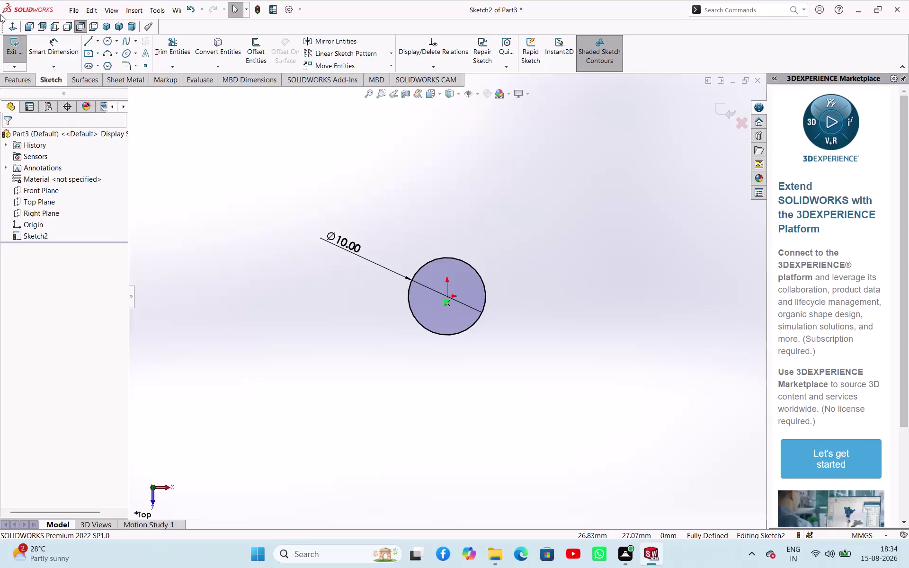
Extrude the 10 mm circle sketch Blind, reversed, 13 mm deep as Boss-Extrude1.
click(21, 54)
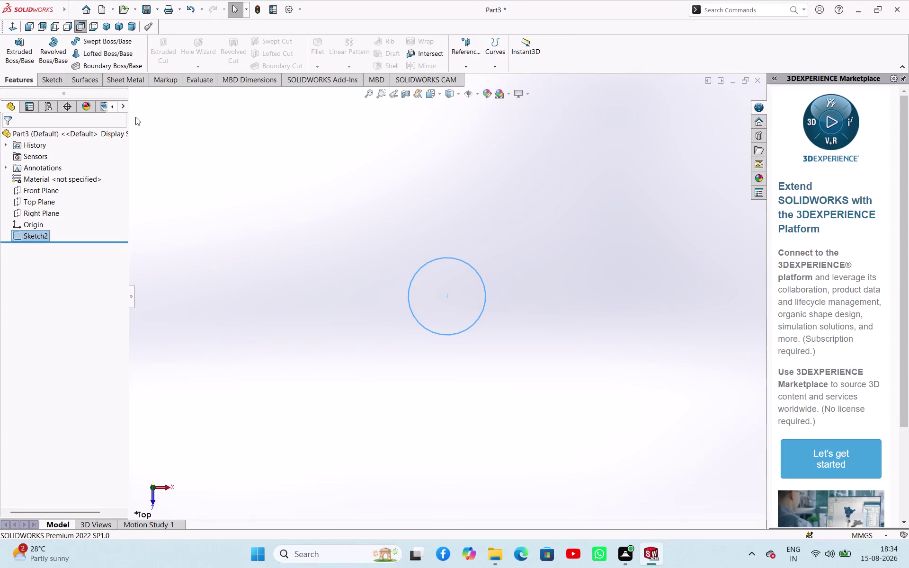
click(7, 53)
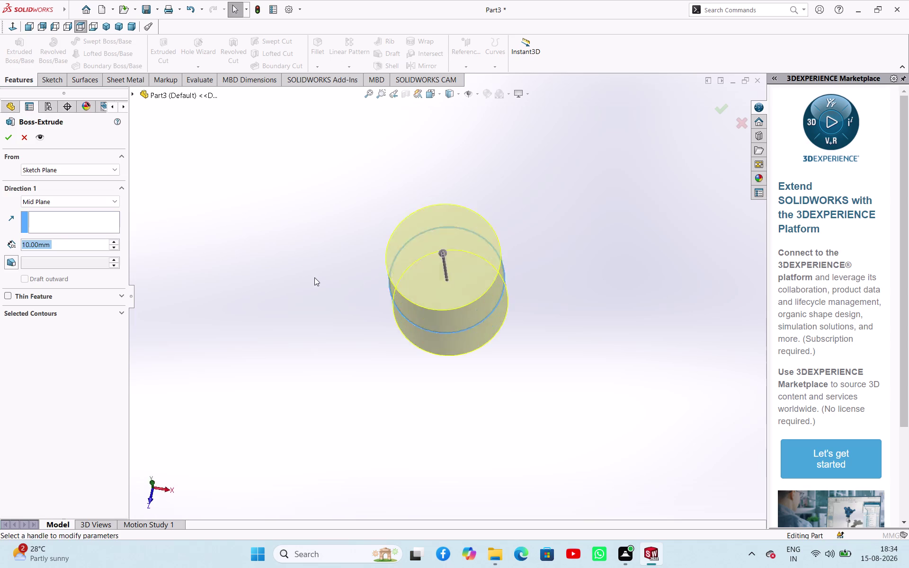
click(78, 200)
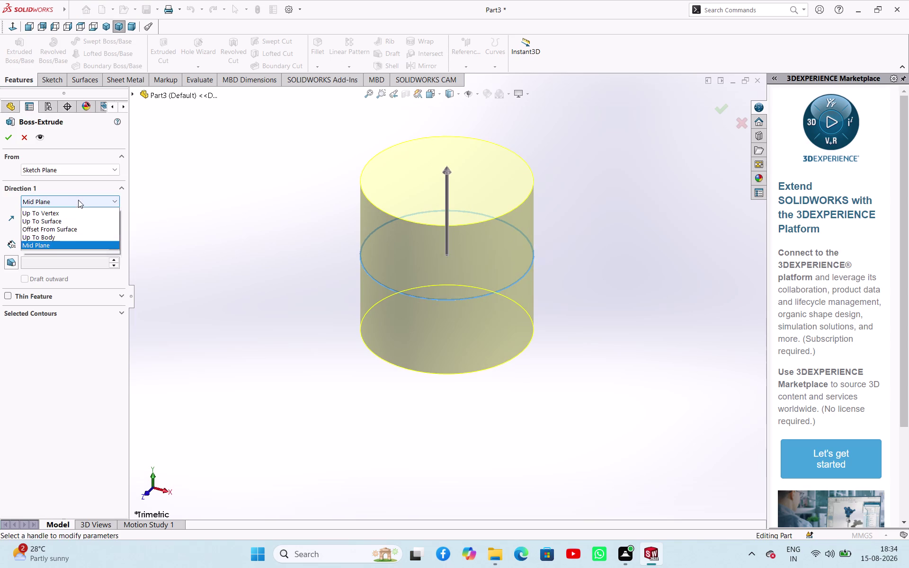
click(61, 214)
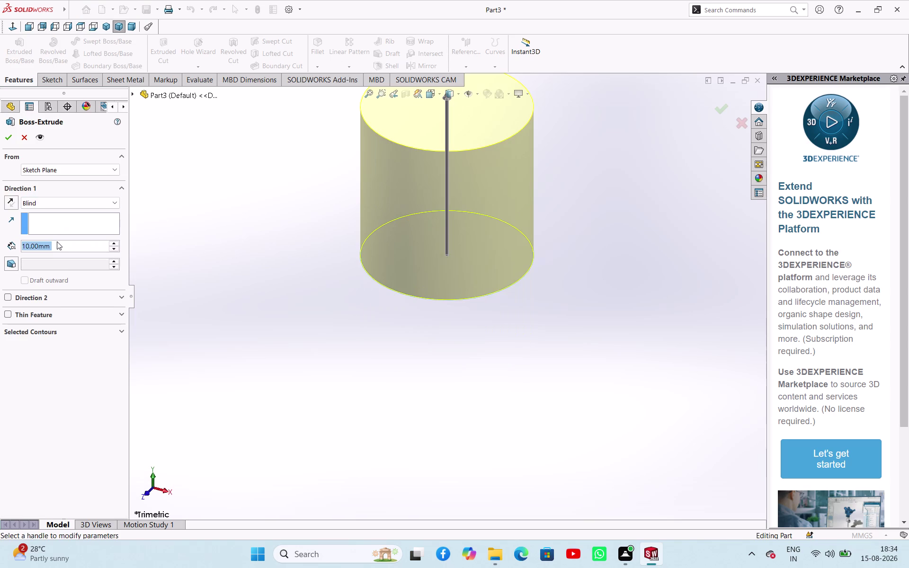
click(14, 202)
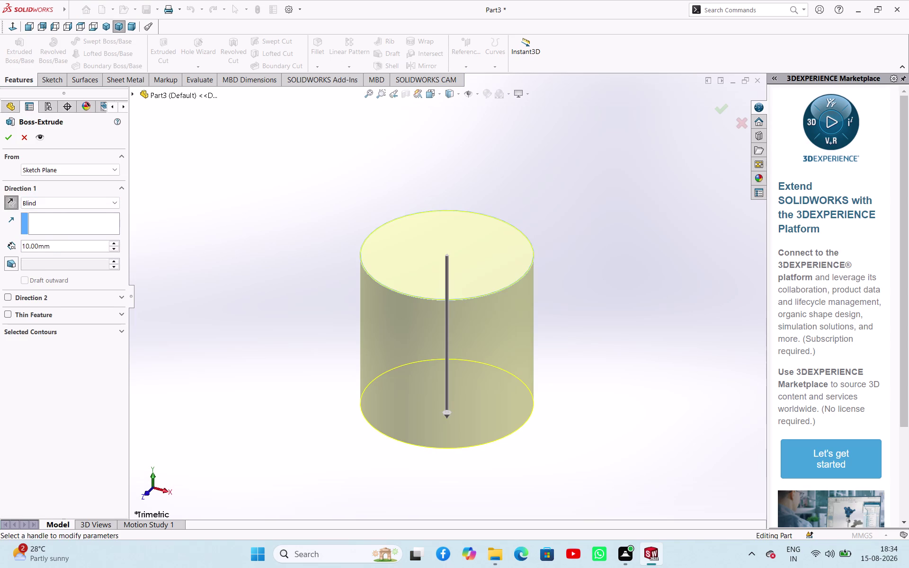
double_click(54, 247)
key(1)
key(3)
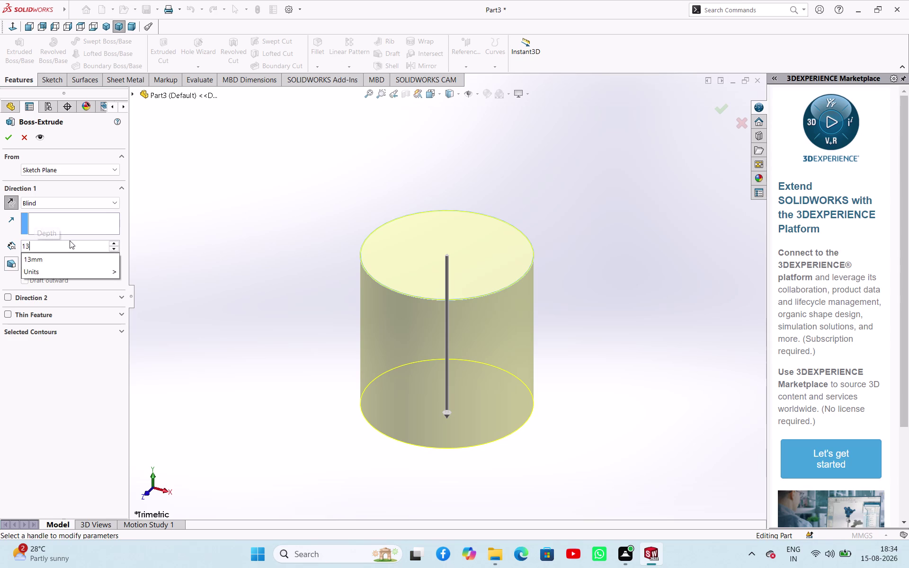
key(Return)
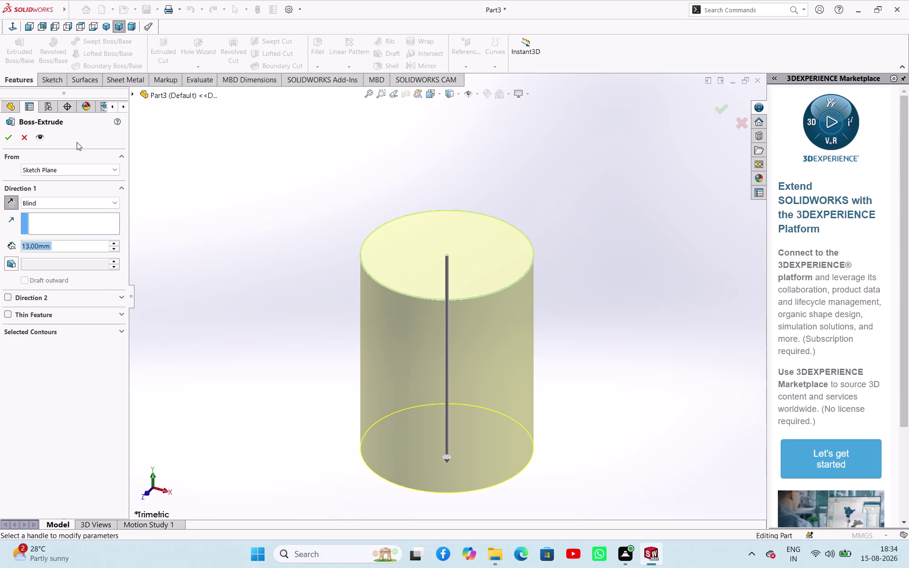
click(11, 136)
click(248, 228)
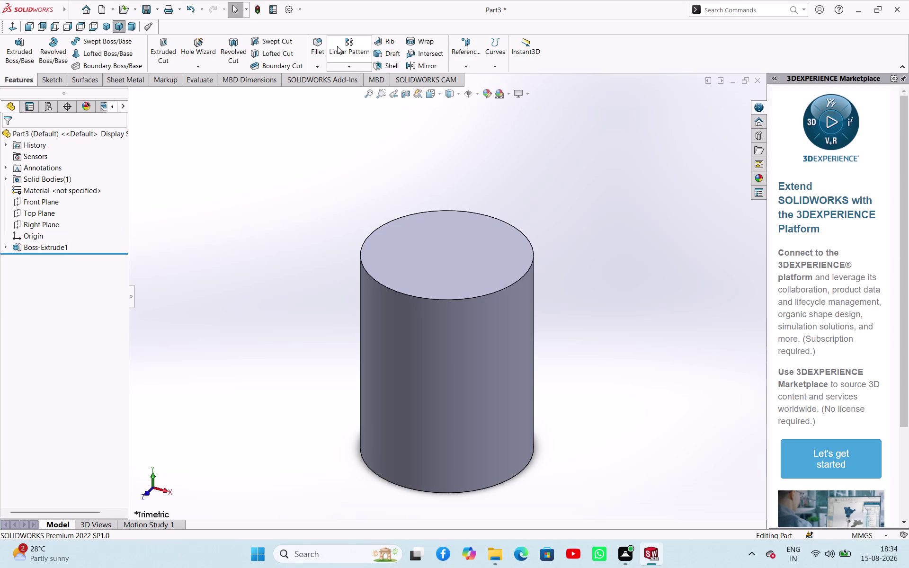
Start a chamfer on the cylinder's top circular edge with a 2 mm distance.
click(321, 65)
click(328, 90)
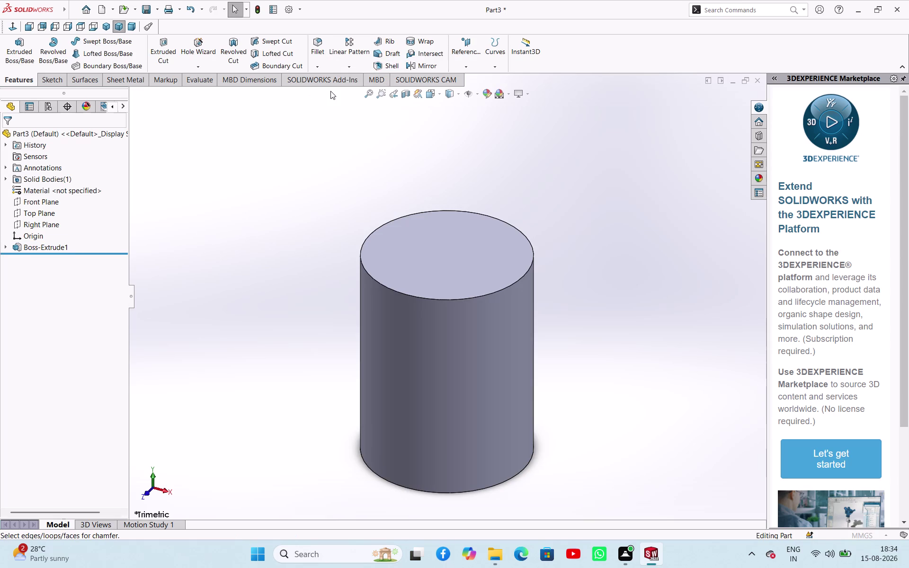
click(454, 299)
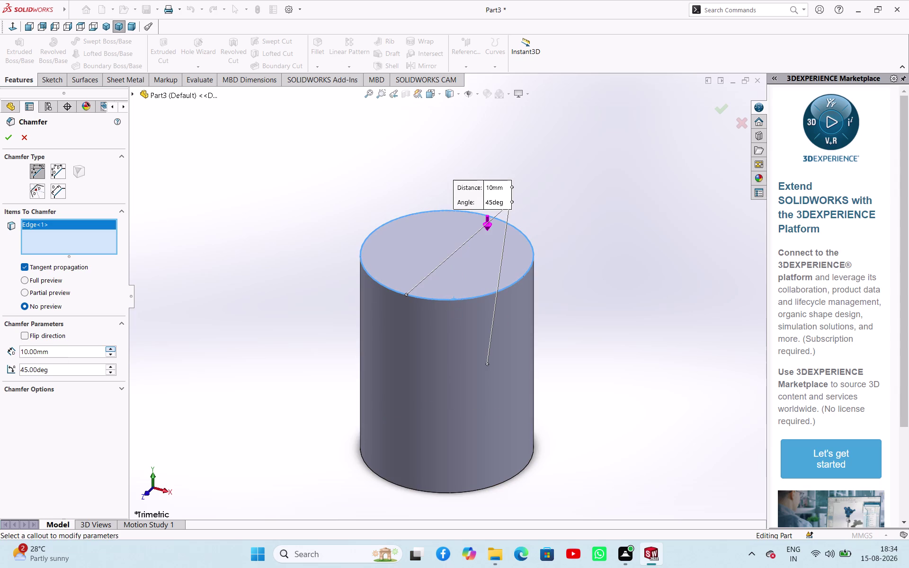
double_click(63, 349)
key(2)
key(Return)
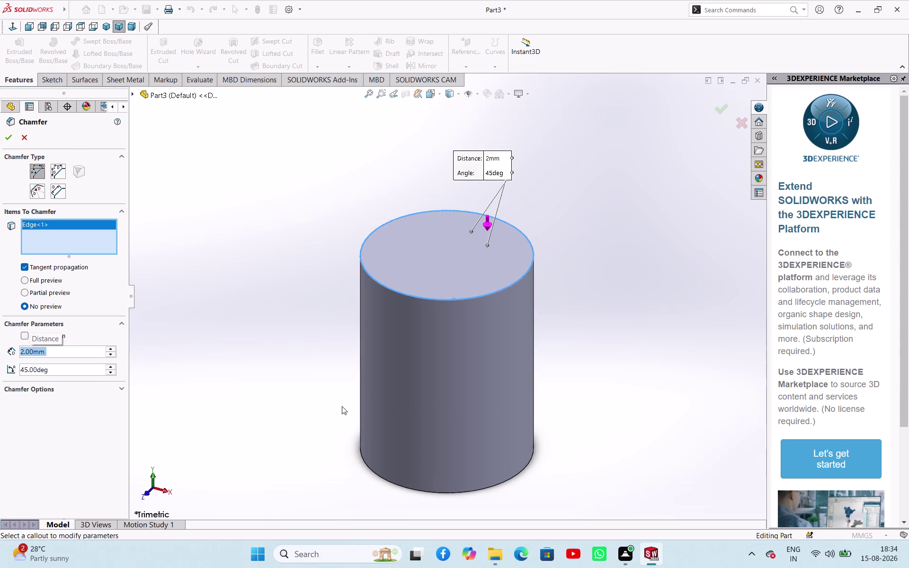
Add the bottom circular edge, accept Chamfer1, and view the cylinder's underside.
middle_drag(341, 406, 377, 324)
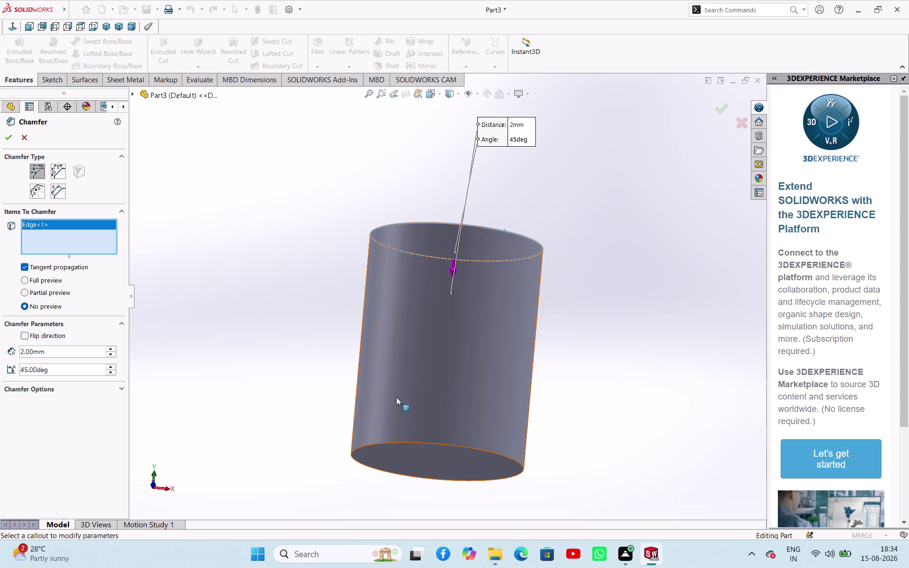
click(403, 442)
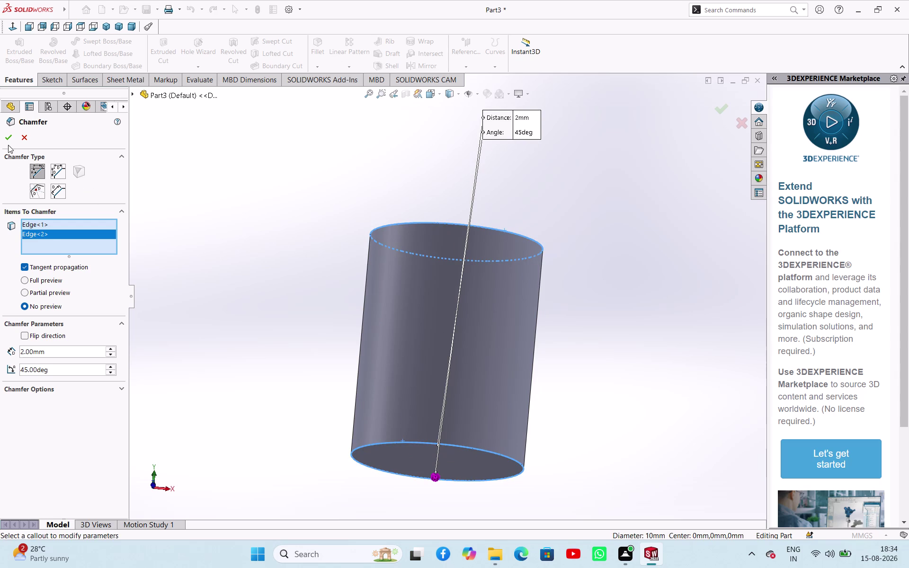
click(7, 139)
click(210, 258)
middle_drag(299, 220, 324, 252)
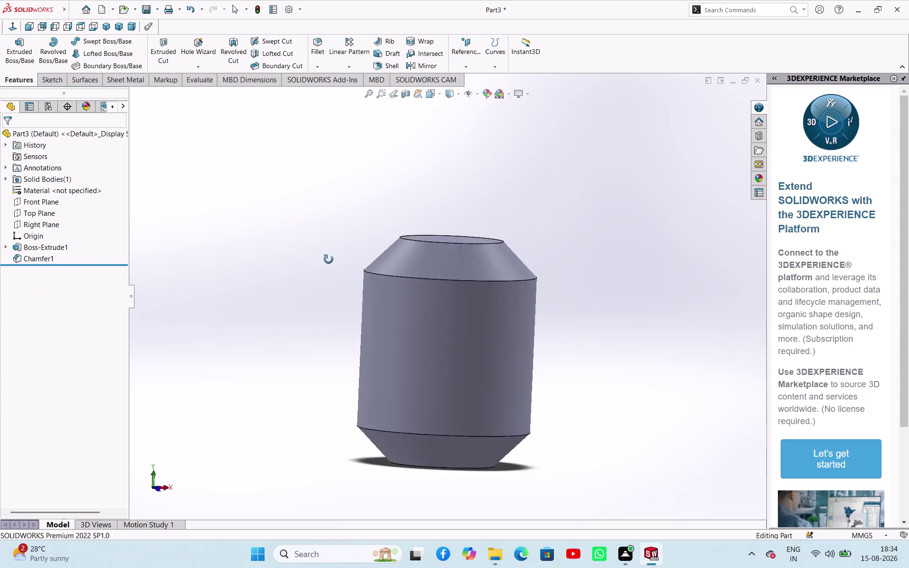
middle_drag(323, 252, 412, 201)
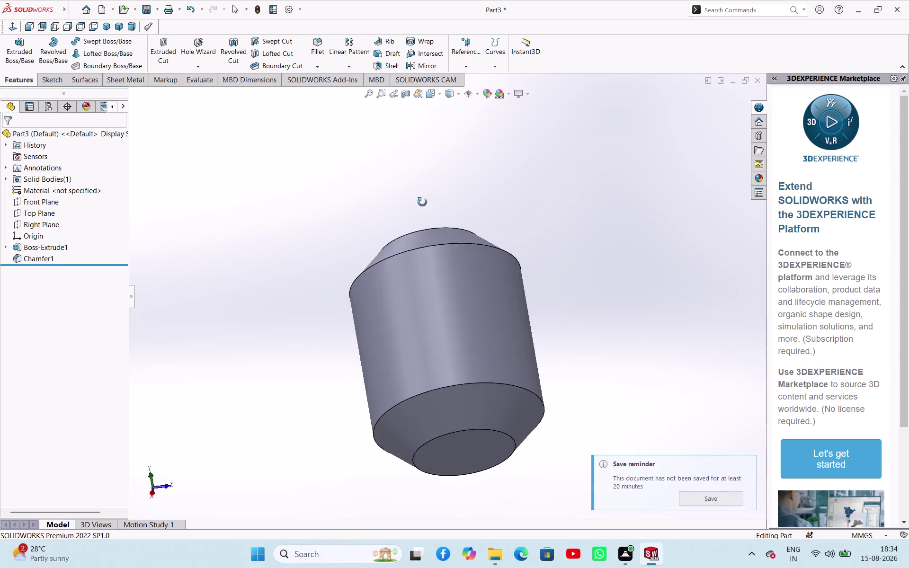
middle_drag(412, 202, 406, 167)
Start a sketch on the chamfered end face and draw a circle at the origin.
click(458, 443)
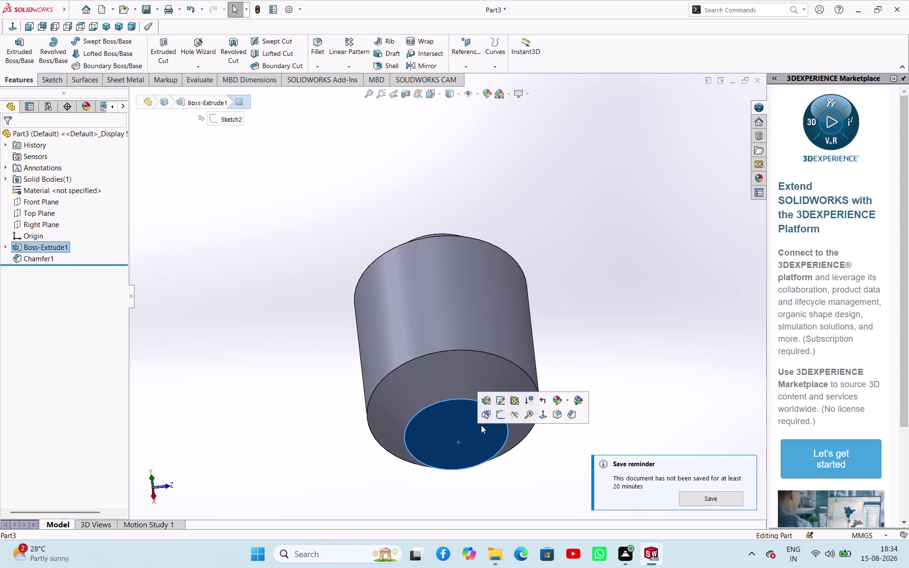
click(496, 416)
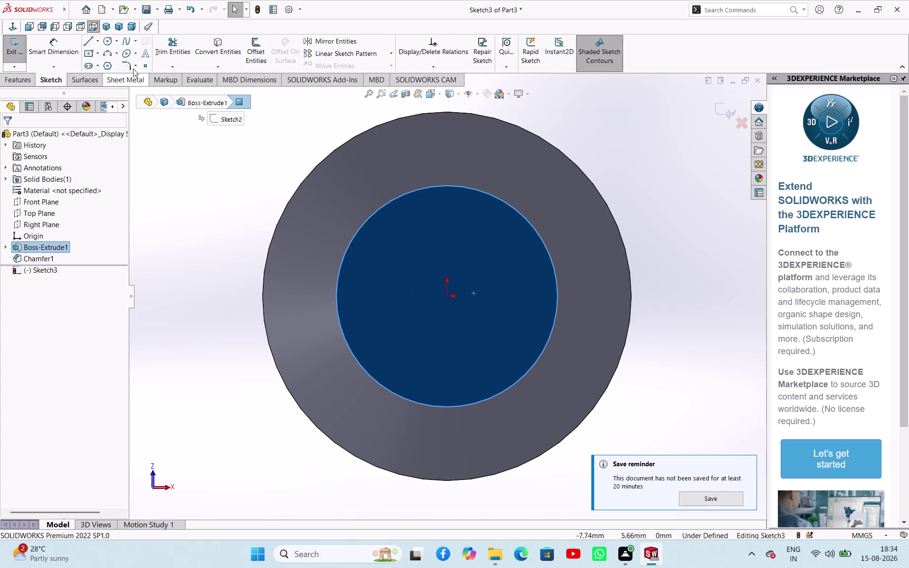
click(104, 39)
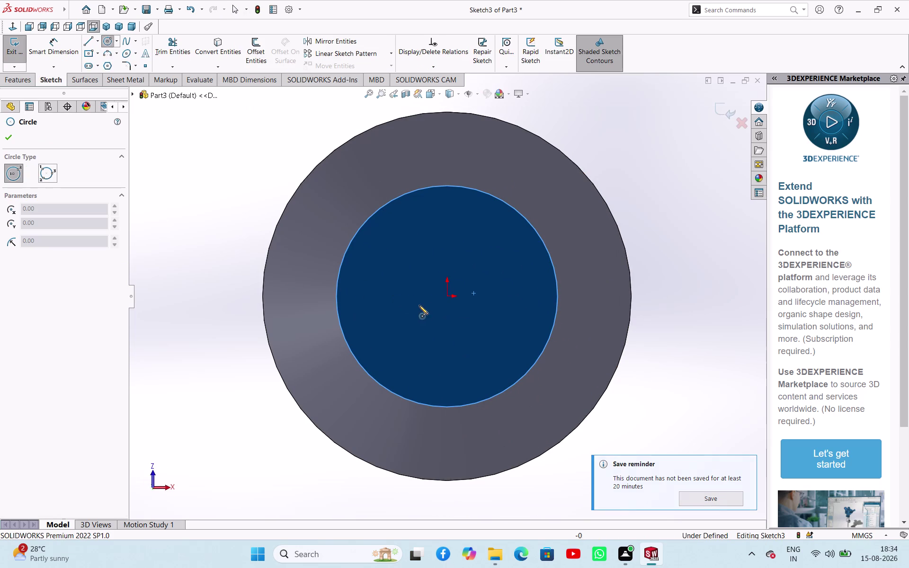
click(445, 300)
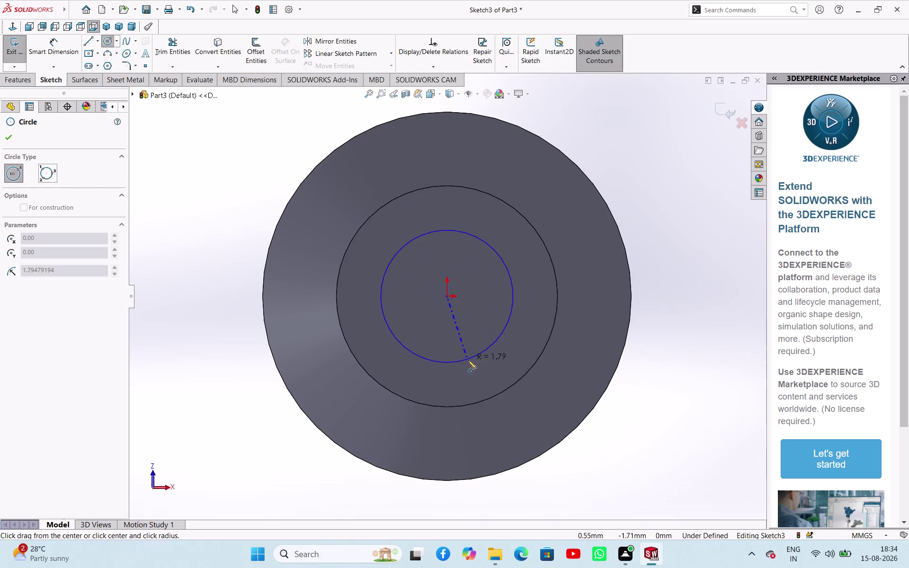
click(468, 360)
right_click(240, 200)
click(246, 208)
Dimension the circle to 4 mm diameter and exit Sketch3.
right_drag(237, 233, 232, 145)
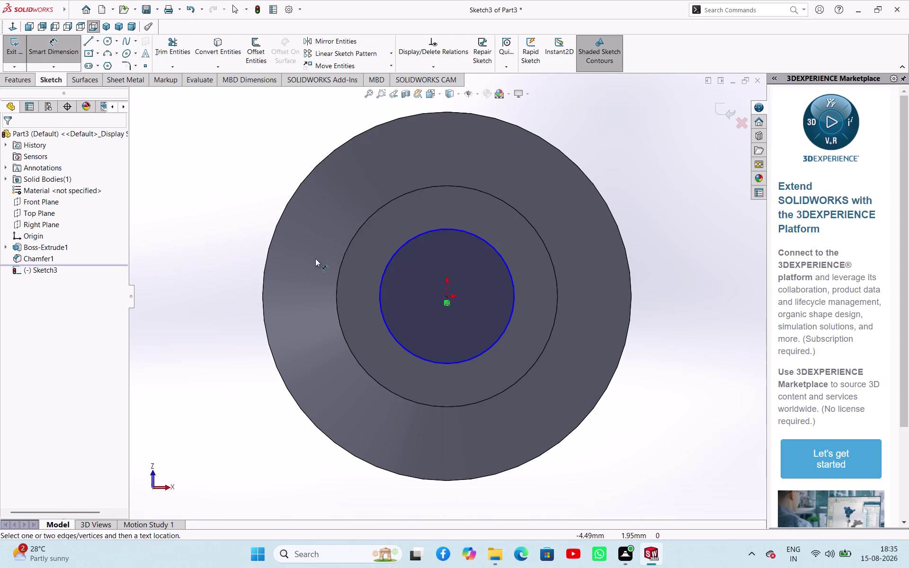
click(385, 276)
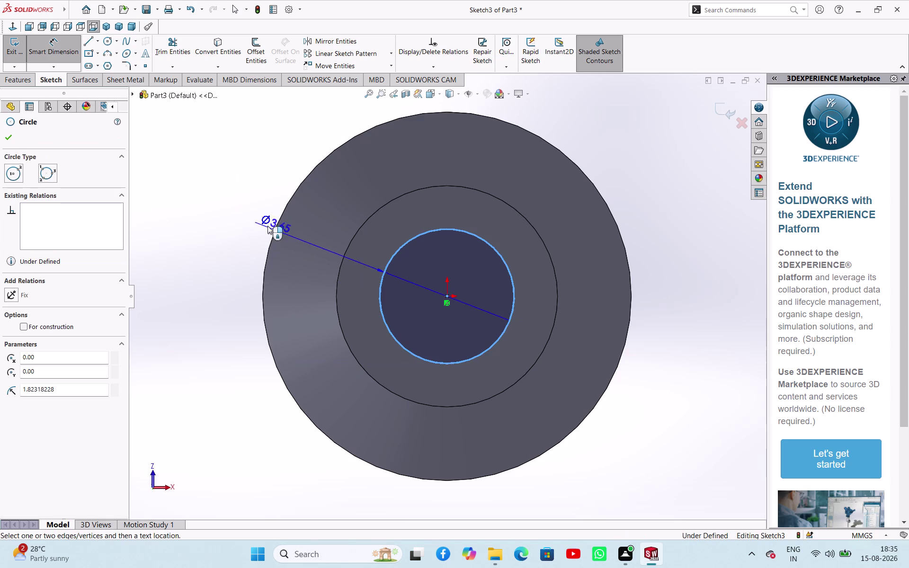
click(242, 206)
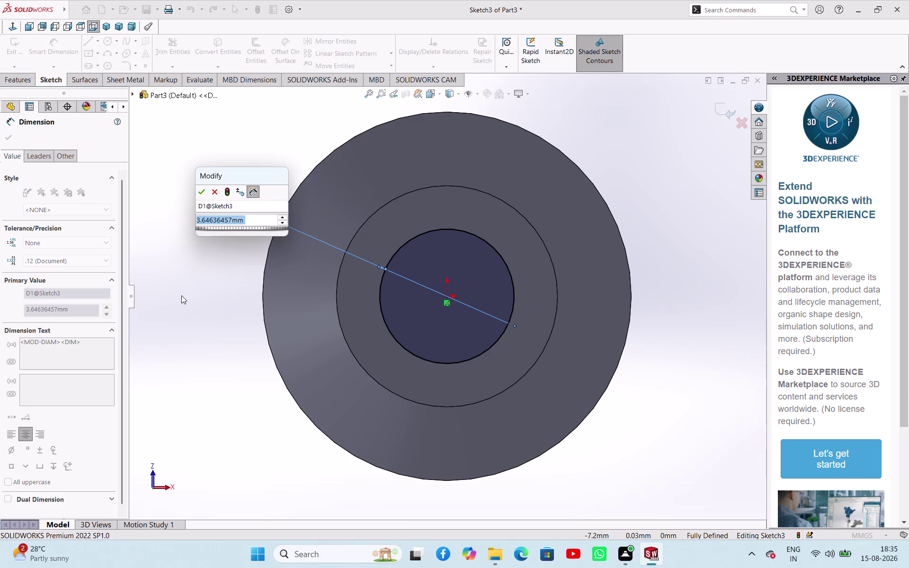
key(4)
key(Return)
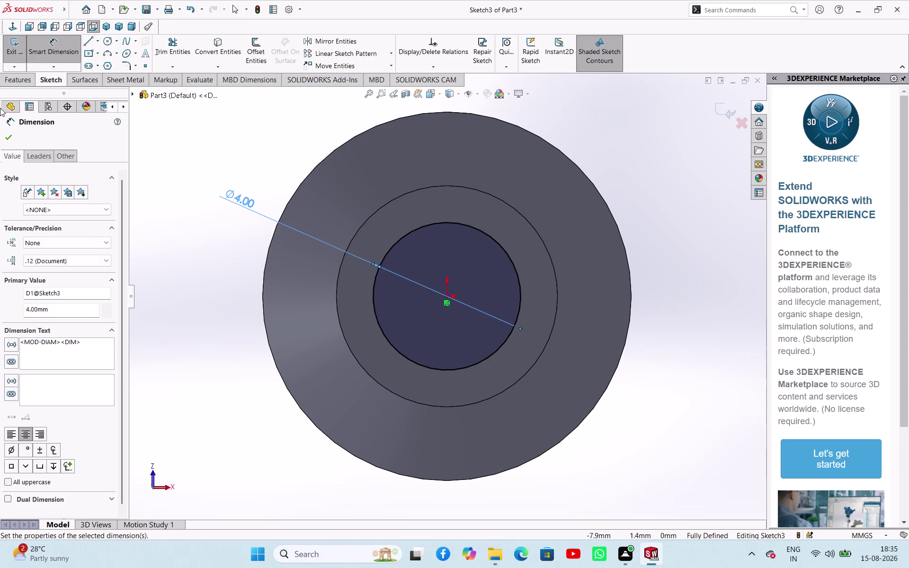
click(13, 137)
click(21, 53)
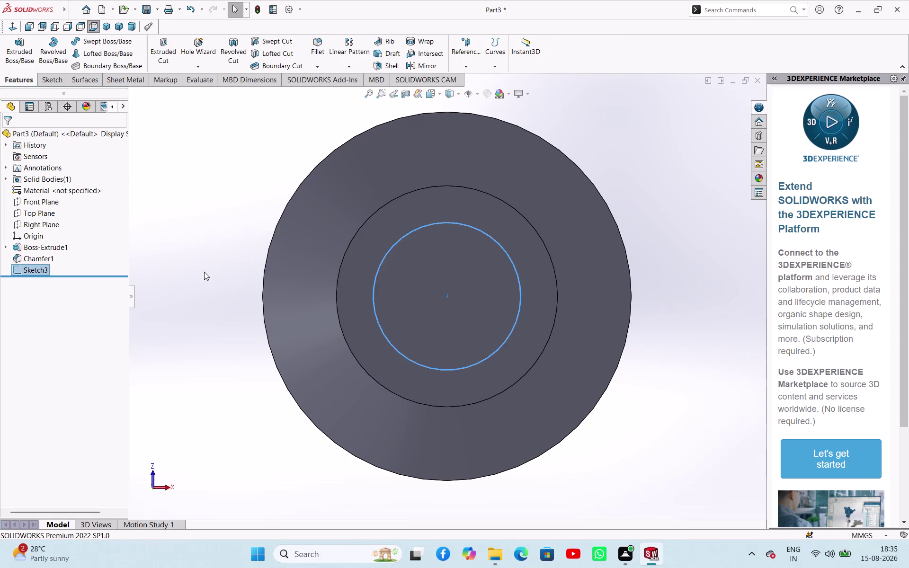
middle_drag(204, 272, 169, 328)
click(8, 45)
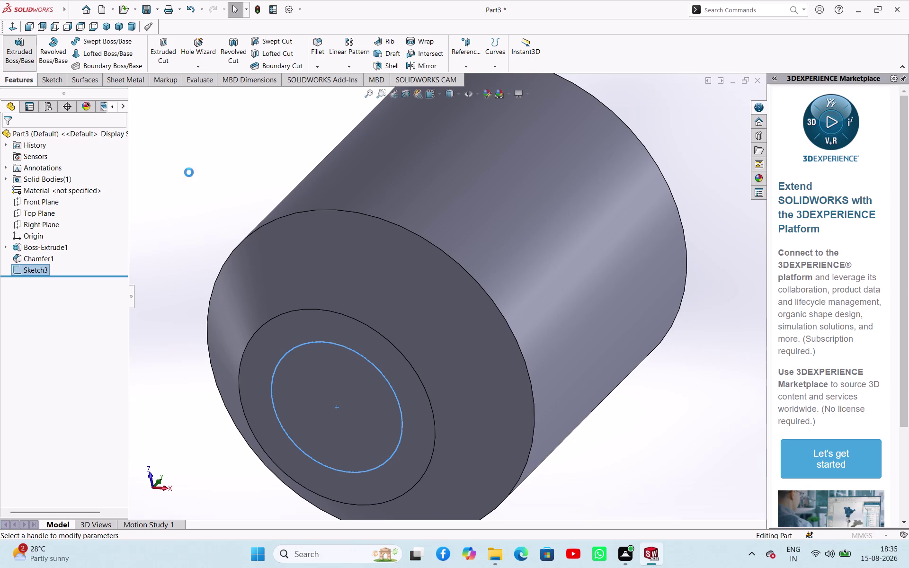
scroll(up, 3)
scroll(up, 3)
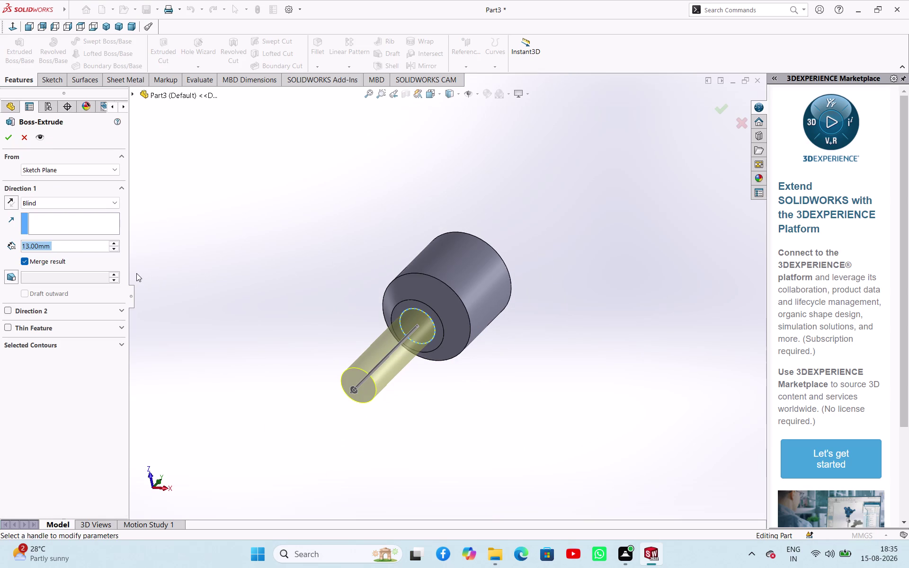
text(35)
key(Return)
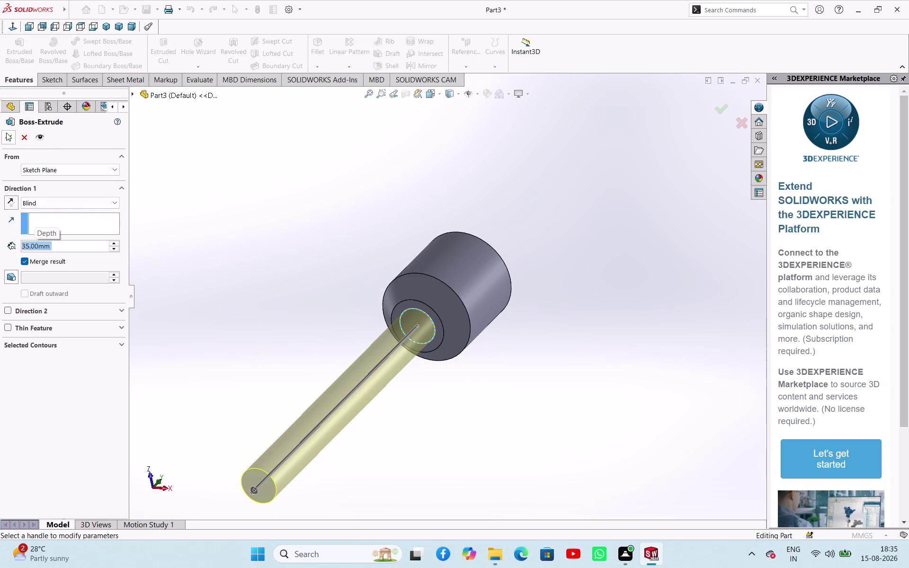
click(6, 132)
click(222, 215)
scroll(up, 3)
middle_drag(271, 315, 301, 290)
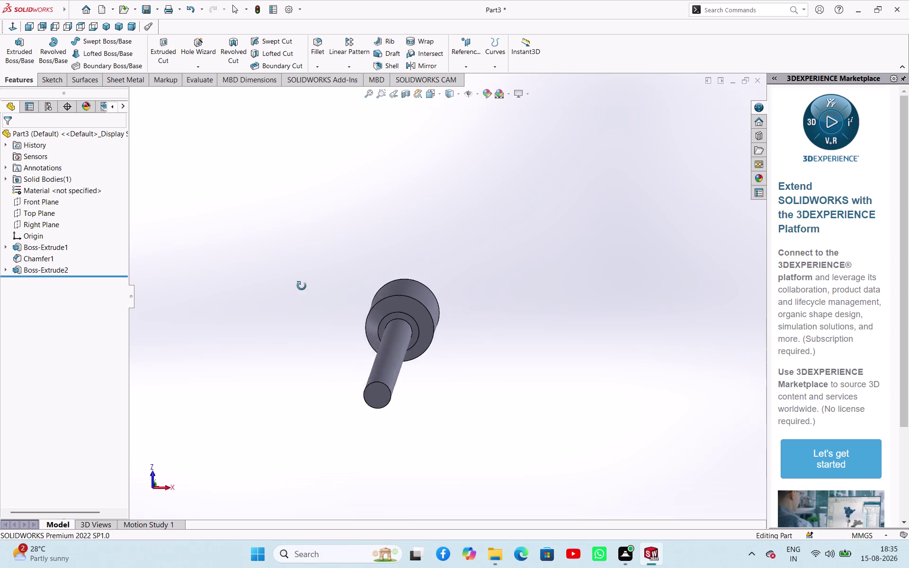
middle_drag(300, 290, 293, 262)
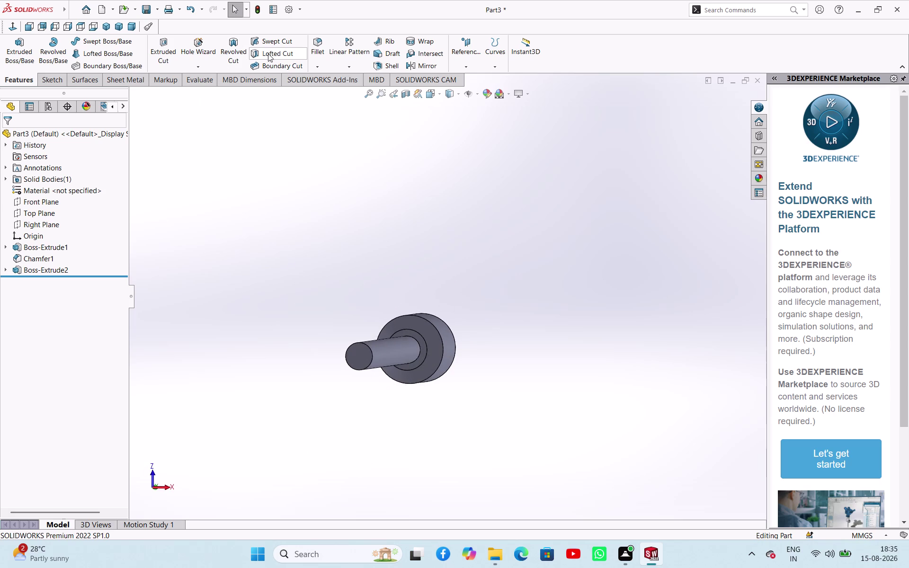
click(315, 70)
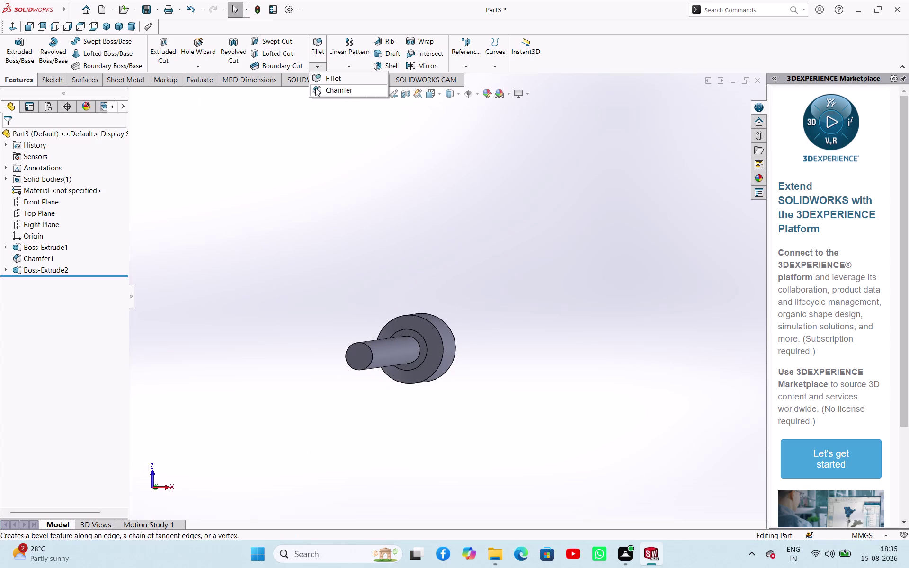
Chamfer the thin shaft's tip edge 1 mm × 45° as Chamfer2, then inspect it.
click(315, 88)
click(370, 350)
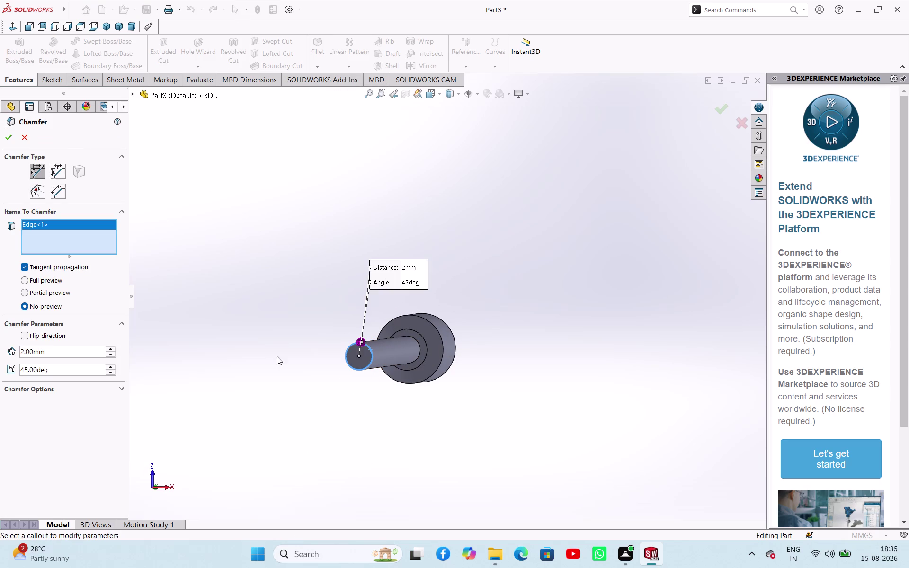
double_click(71, 350)
key(1)
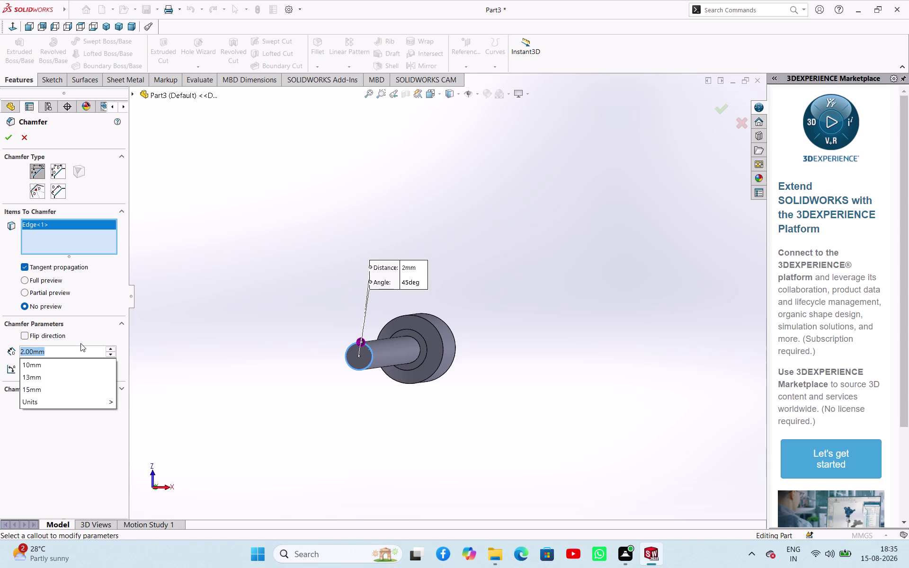
key(Return)
click(10, 136)
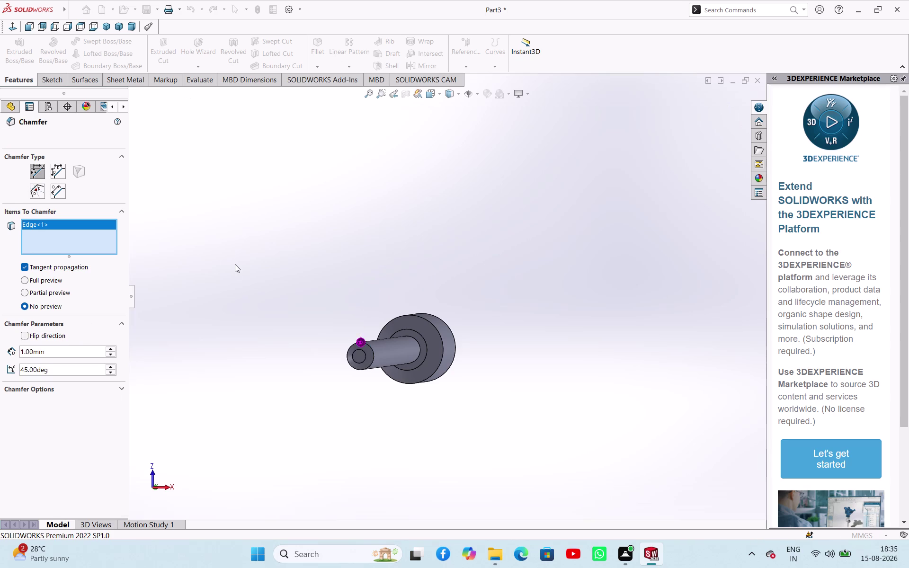
click(235, 264)
middle_drag(320, 256, 350, 378)
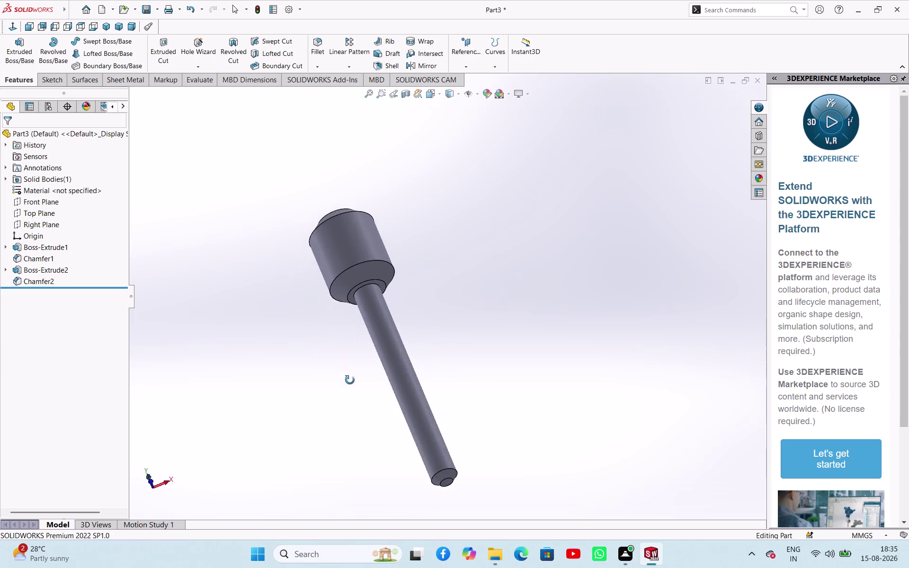
middle_drag(350, 378, 363, 460)
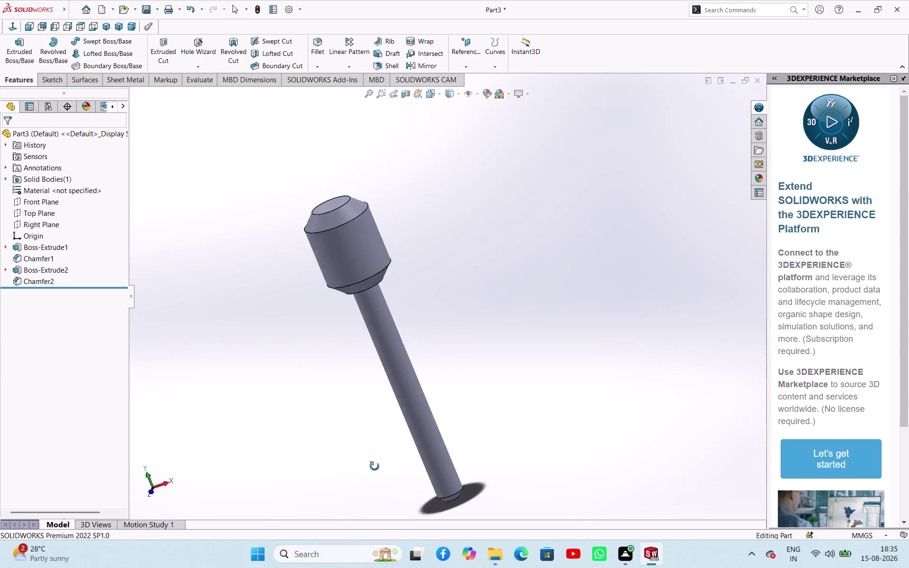
middle_drag(363, 460, 386, 470)
Start a sketch on the Right Plane and draw a circle on the part axis inside the head.
click(225, 282)
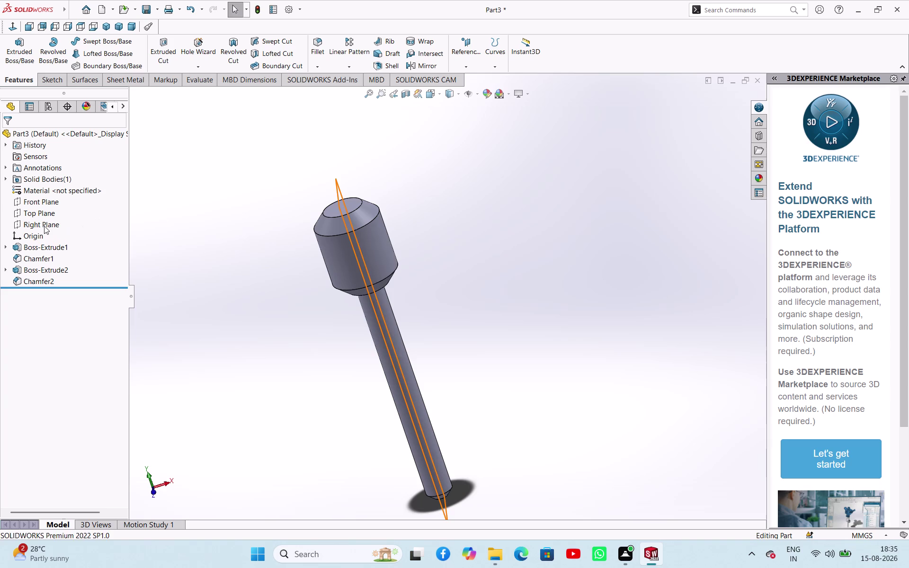
click(44, 226)
middle_drag(270, 343, 312, 341)
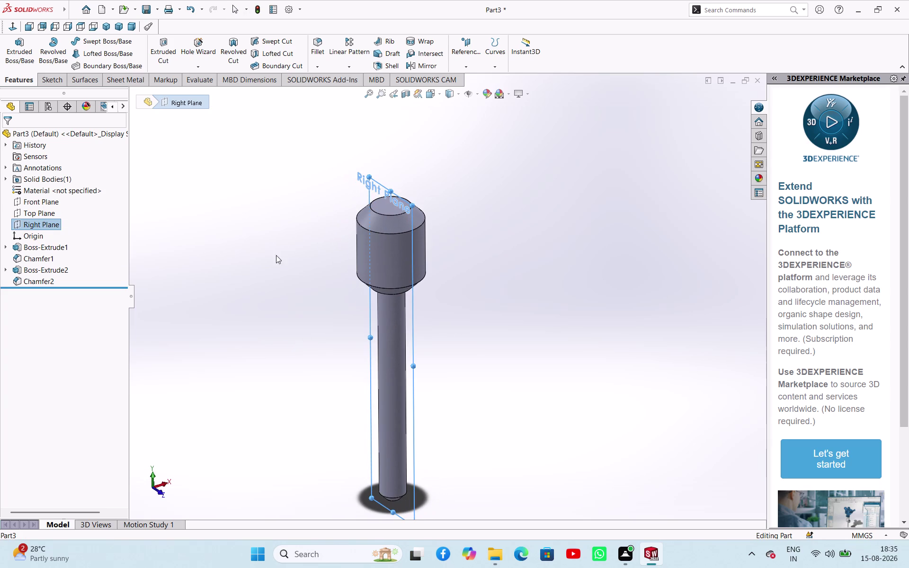
click(157, 257)
click(42, 223)
click(45, 211)
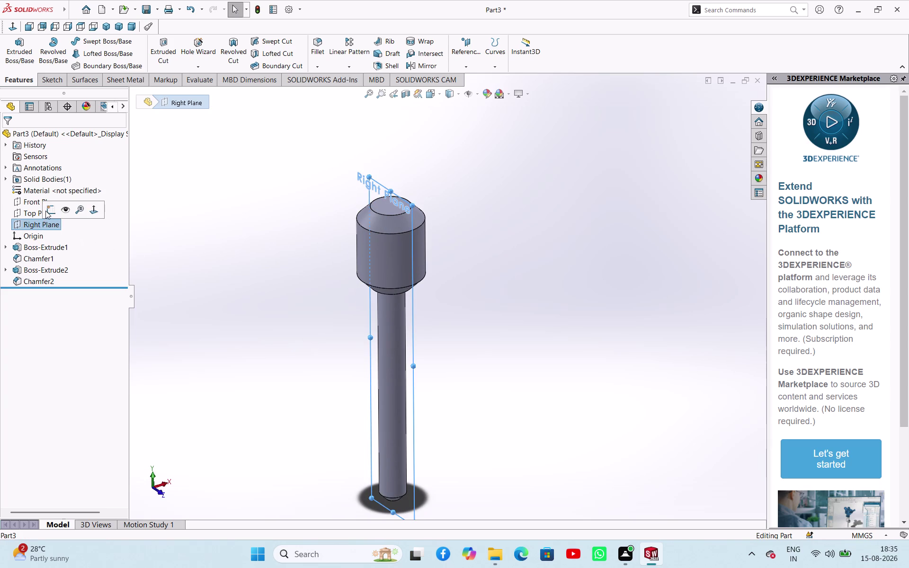
click(316, 293)
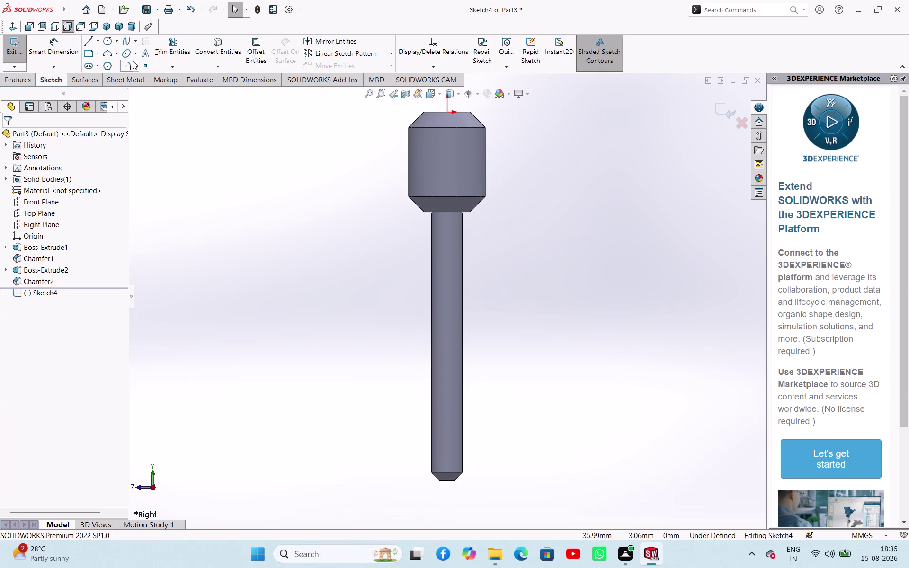
click(108, 43)
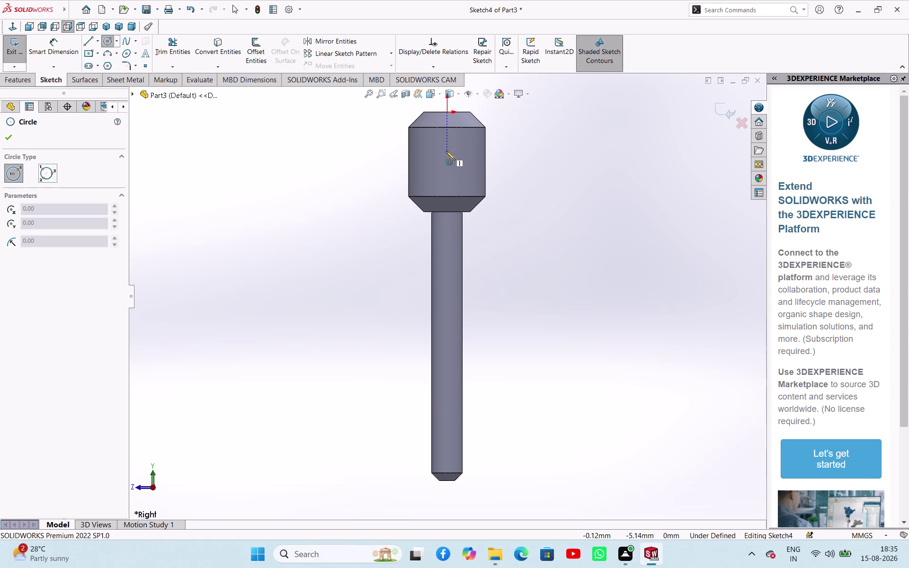
click(446, 153)
click(453, 164)
right_click(260, 201)
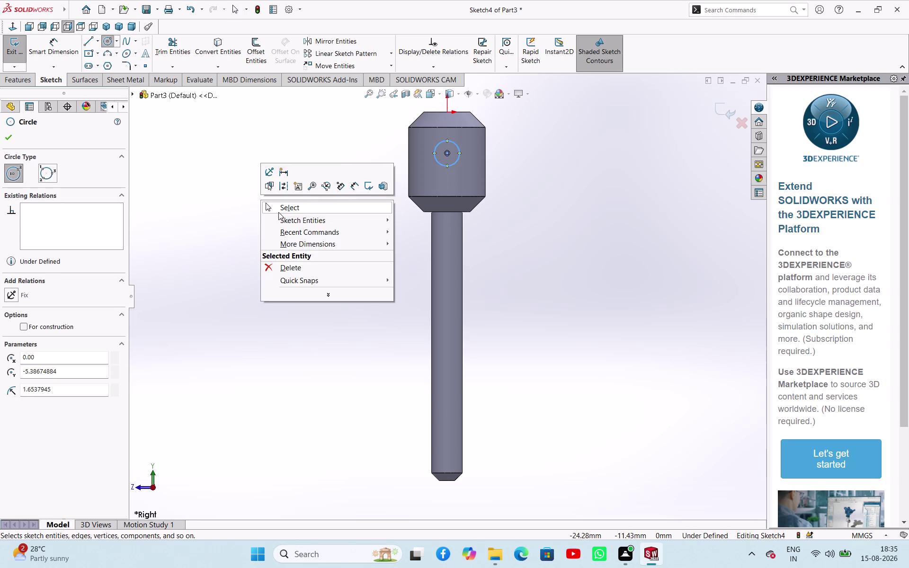
click(279, 212)
Dimension the circle to 4 mm diameter.
right_drag(281, 266, 304, 187)
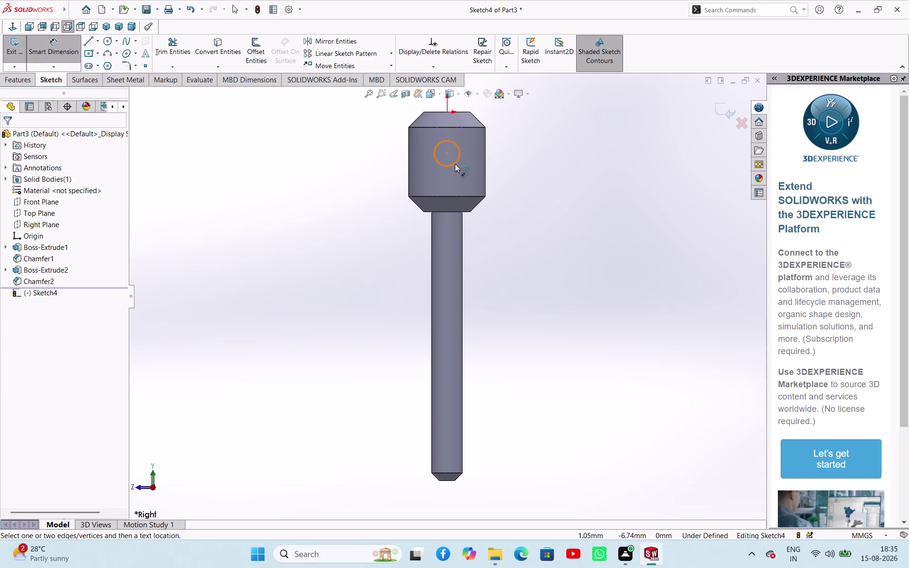
drag(455, 164, 466, 170)
click(538, 187)
key(4)
key(Return)
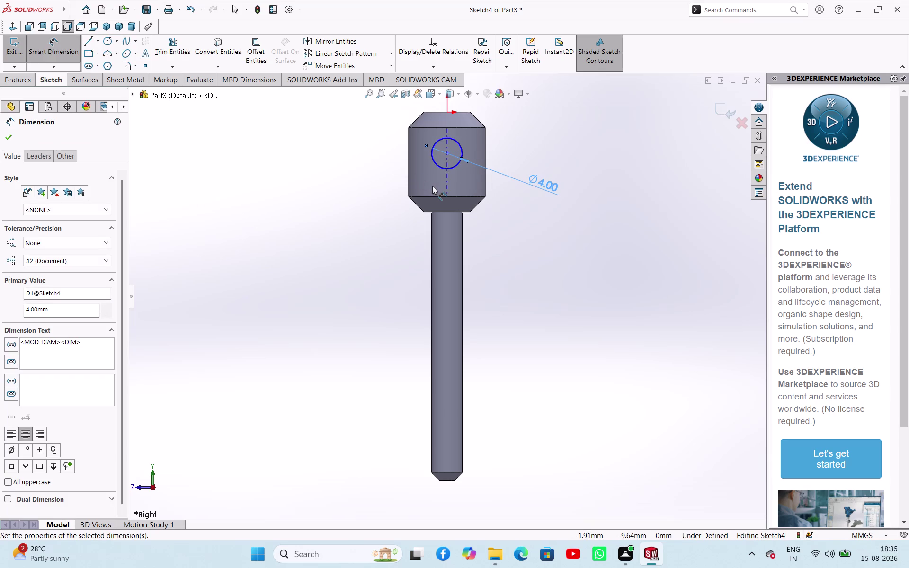
right_click(316, 200)
click(334, 232)
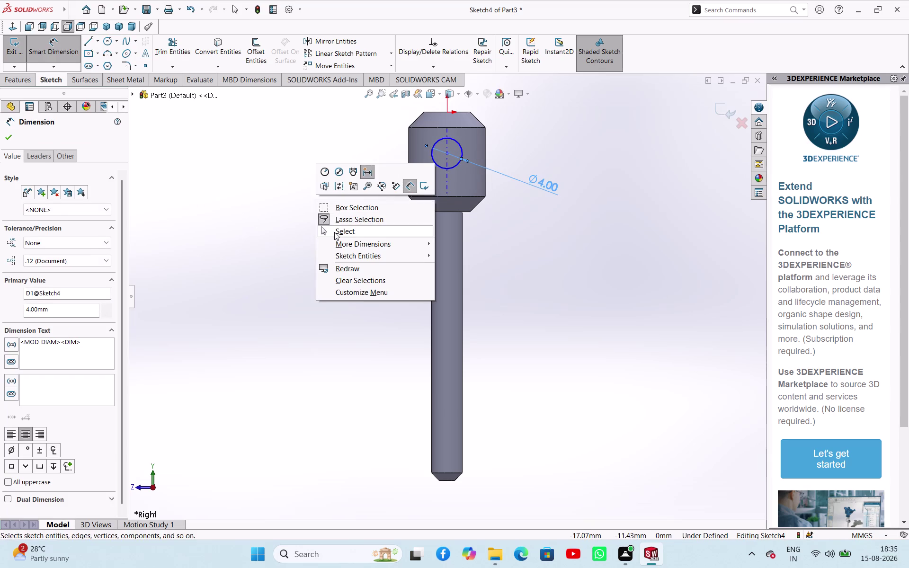
Locate the circle centre 5.5 mm below the head's top edge and exit Sketch4.
right_drag(327, 209, 332, 140)
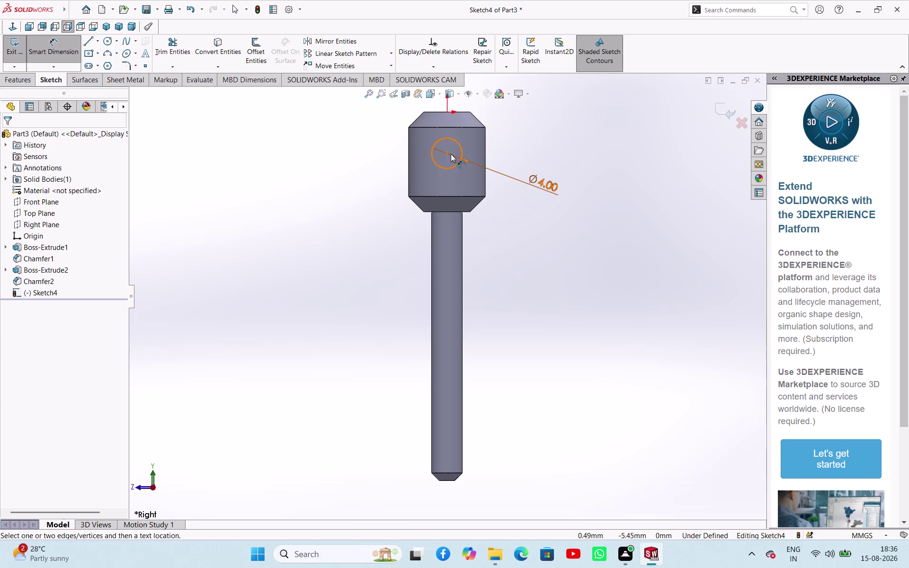
click(449, 152)
click(440, 111)
click(376, 152)
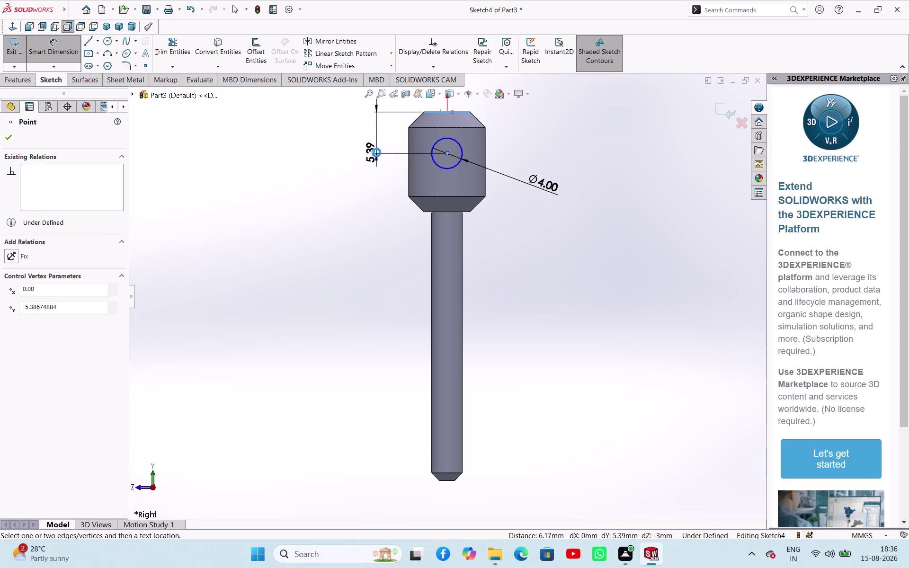
text(5.)
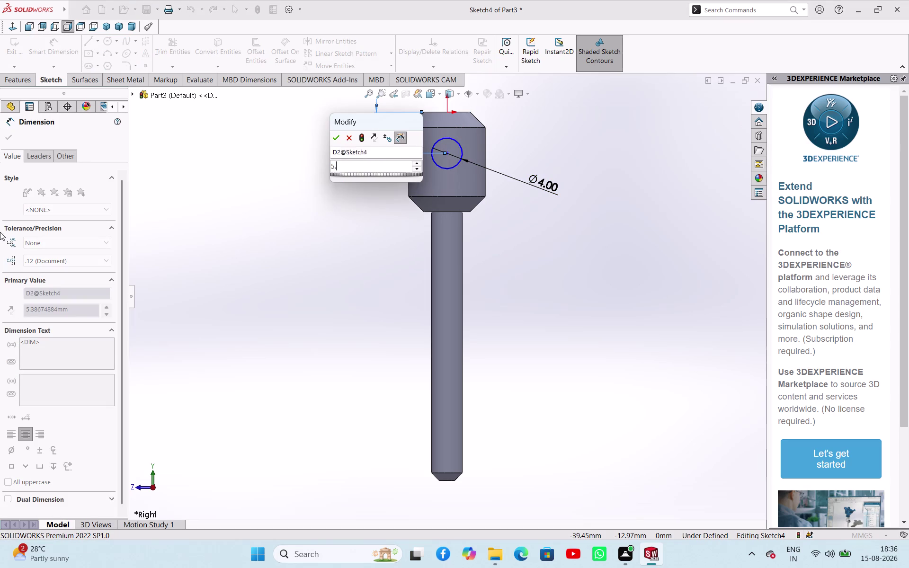
text(5)
key(Return)
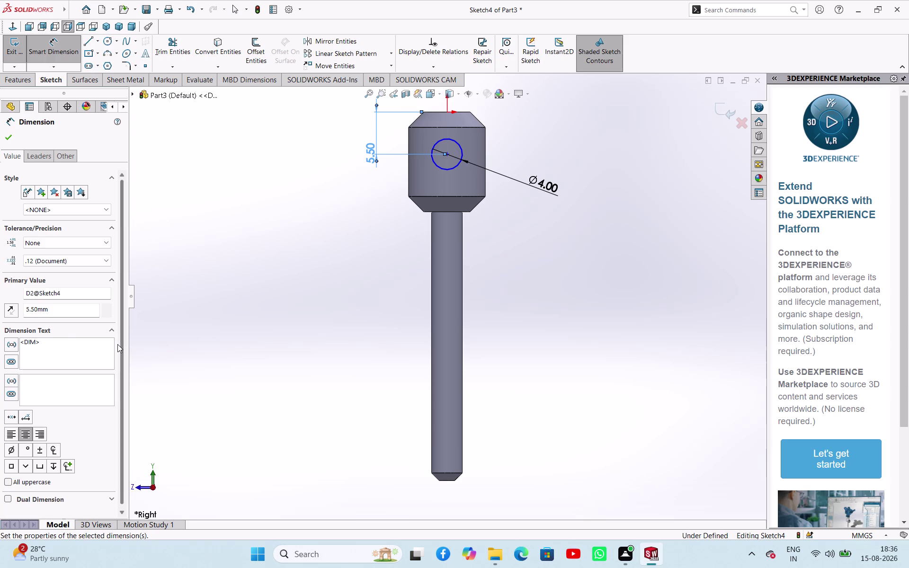
click(13, 134)
click(232, 229)
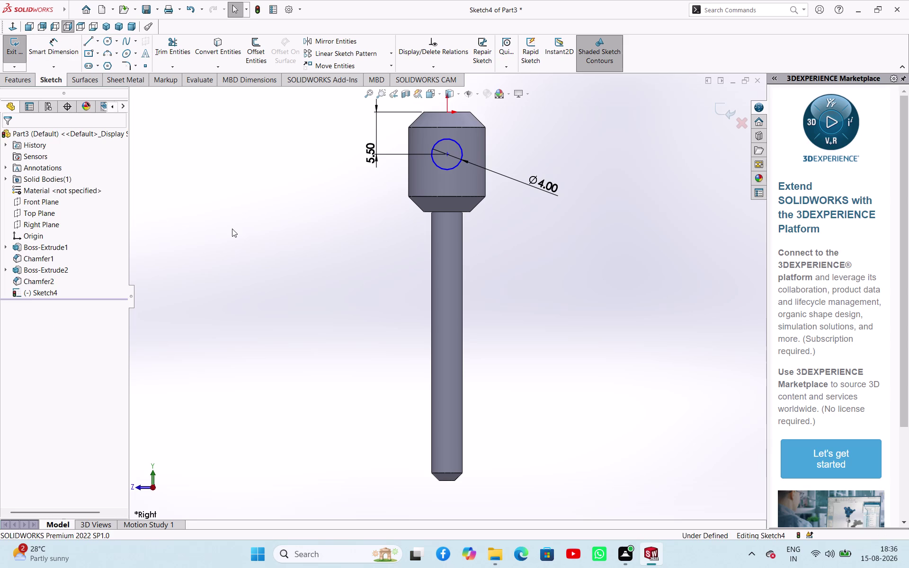
click(20, 54)
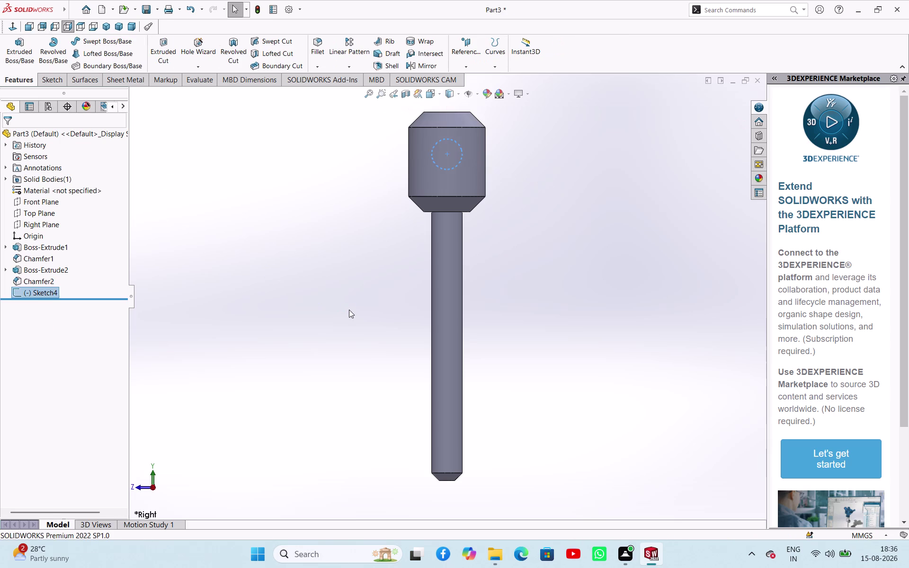
middle_drag(349, 310, 314, 400)
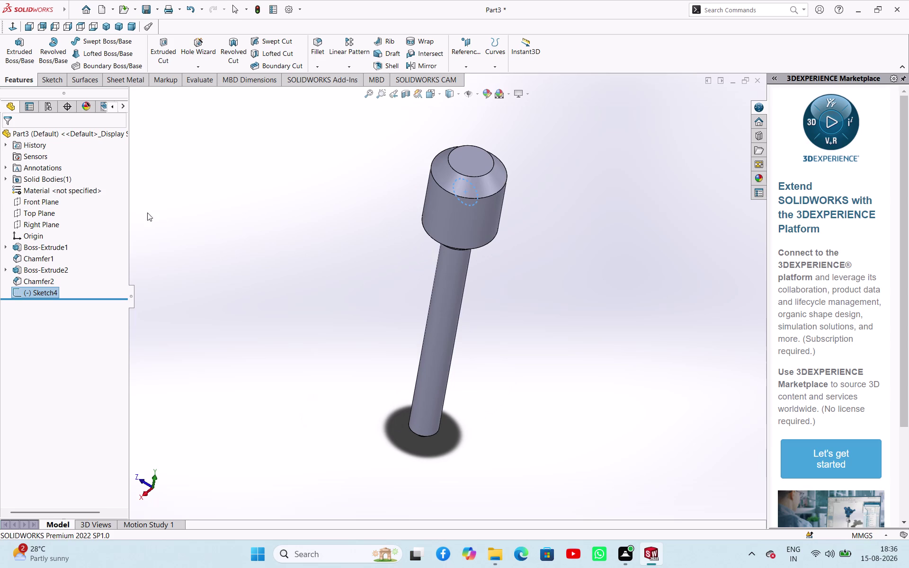
click(156, 62)
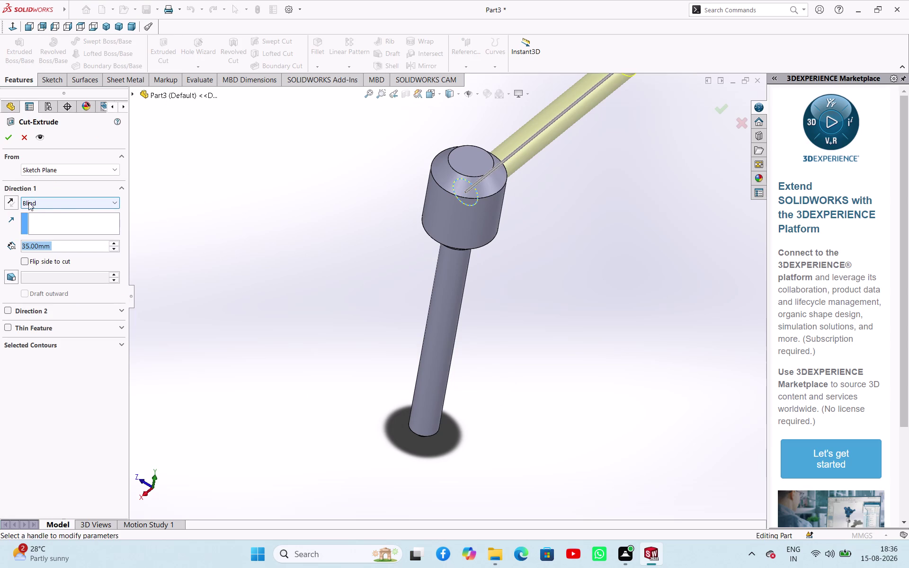
click(33, 202)
click(49, 274)
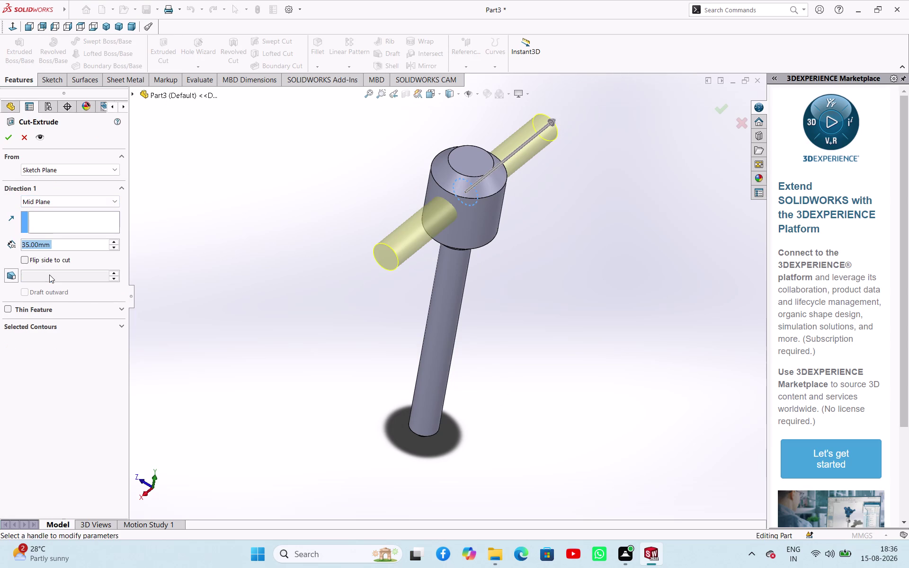
click(11, 138)
click(297, 276)
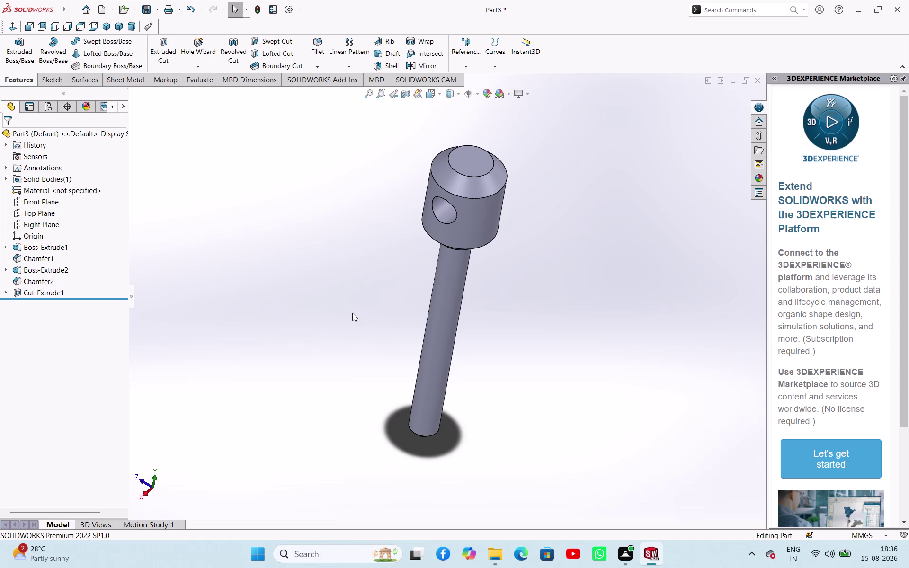
middle_drag(403, 327, 471, 225)
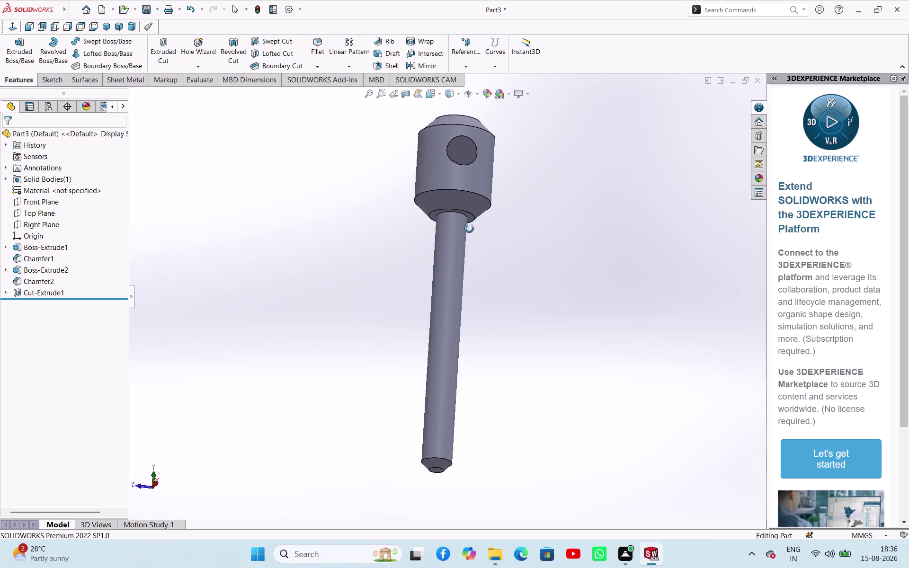
middle_drag(472, 225, 451, 259)
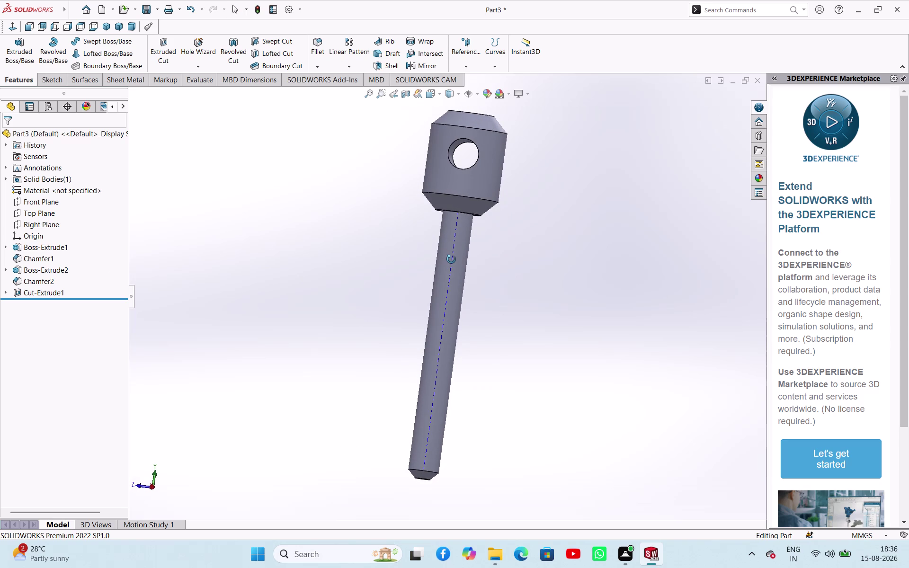
middle_drag(452, 260, 436, 295)
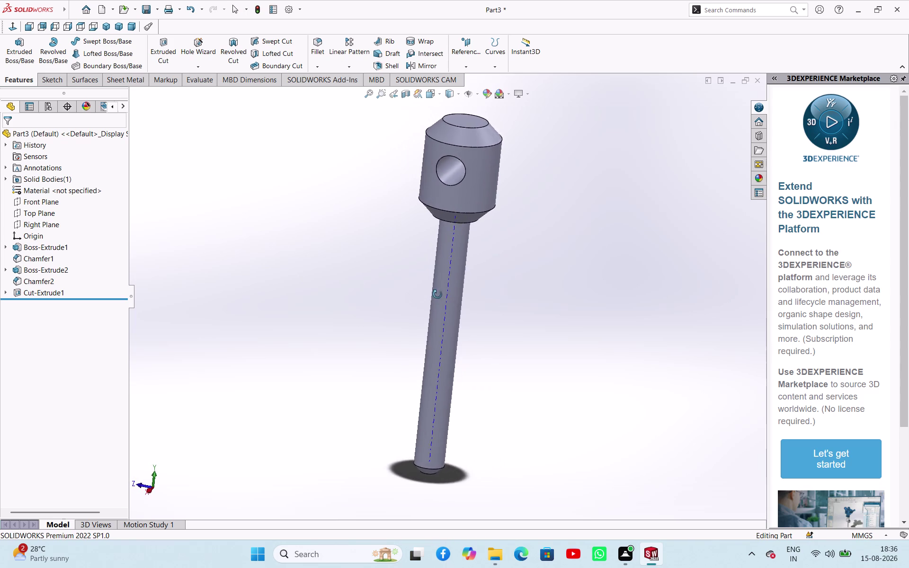
middle_drag(436, 295, 482, 293)
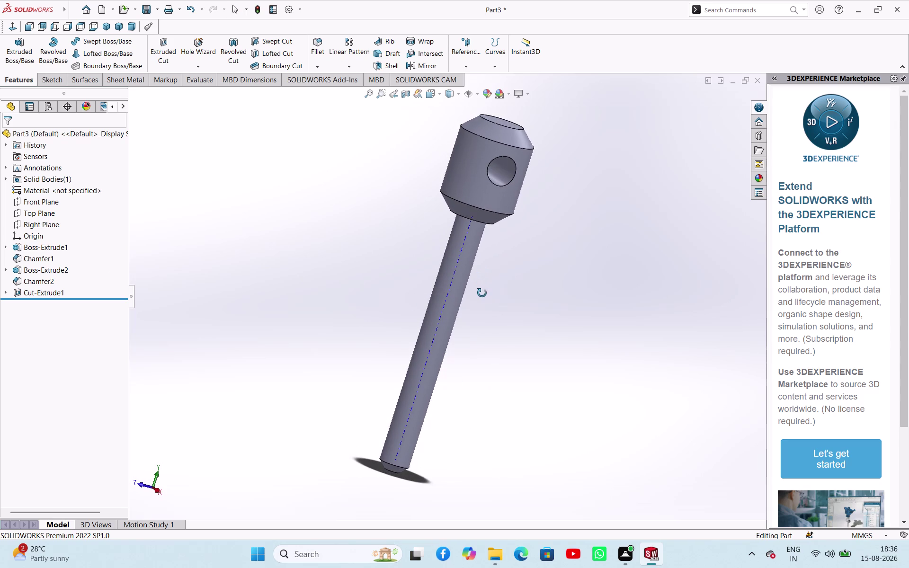
middle_drag(482, 293, 481, 294)
click(32, 225)
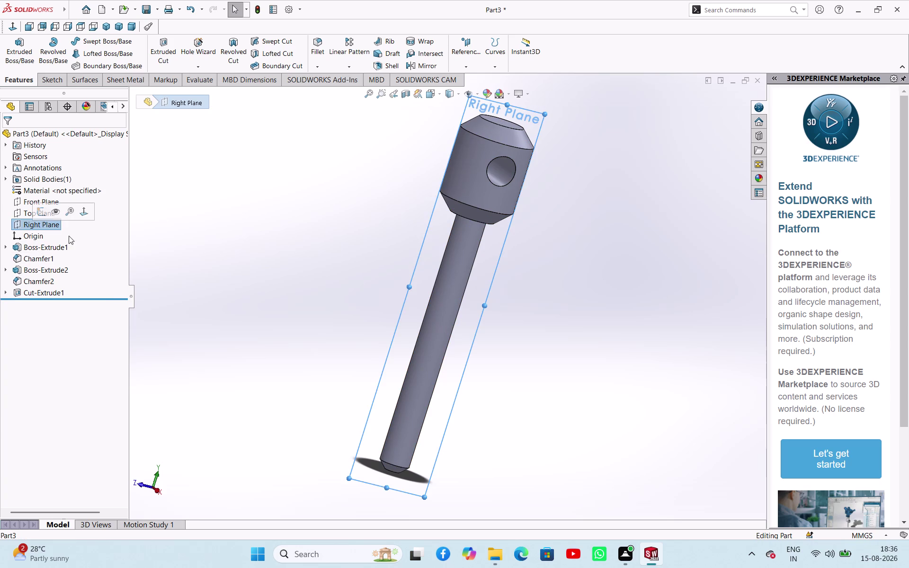
Show the pin part in Front view and bring up Save As for Part3.
click(200, 239)
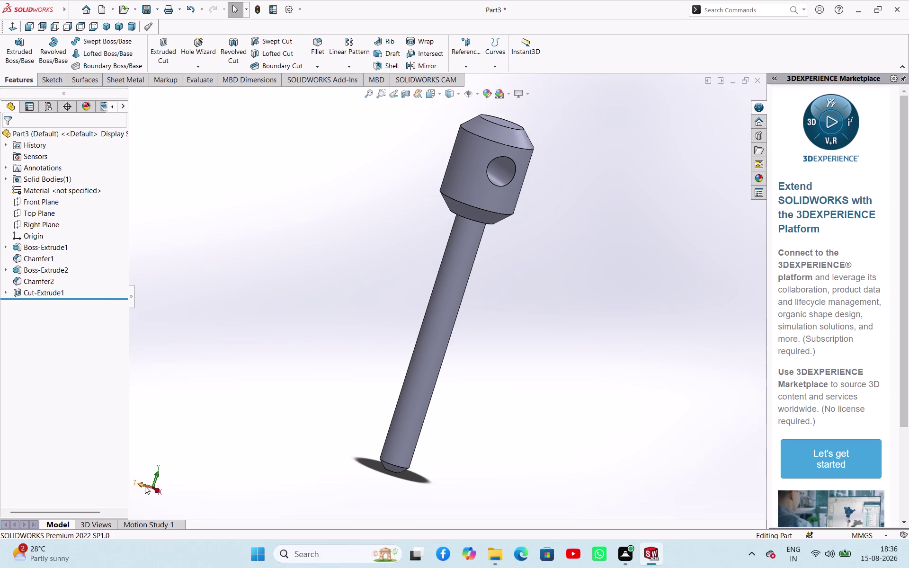
click(145, 485)
click(302, 347)
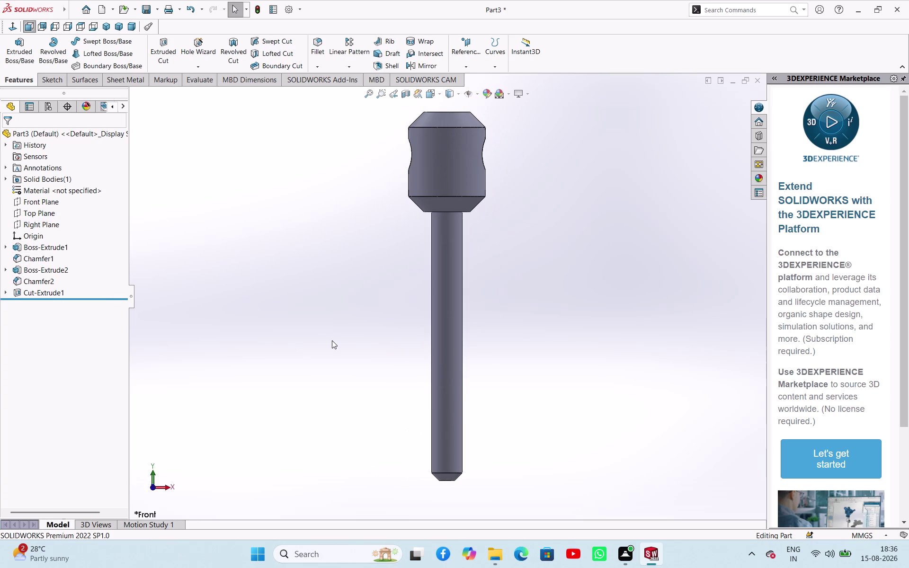
key(ctrl+s)
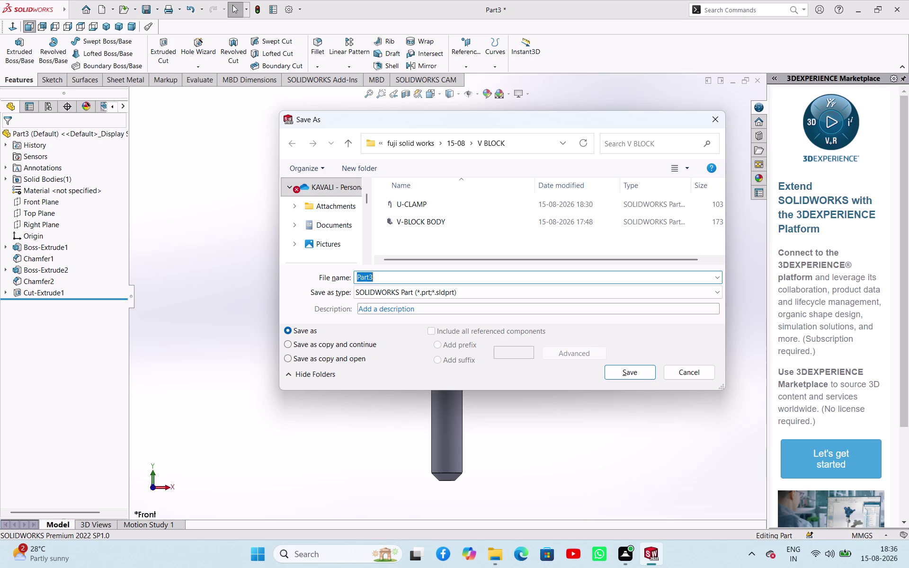
Save the pin part as 'FASTNER' in the V BLOCK folder.
text(FAS)
key(t)
text(N)
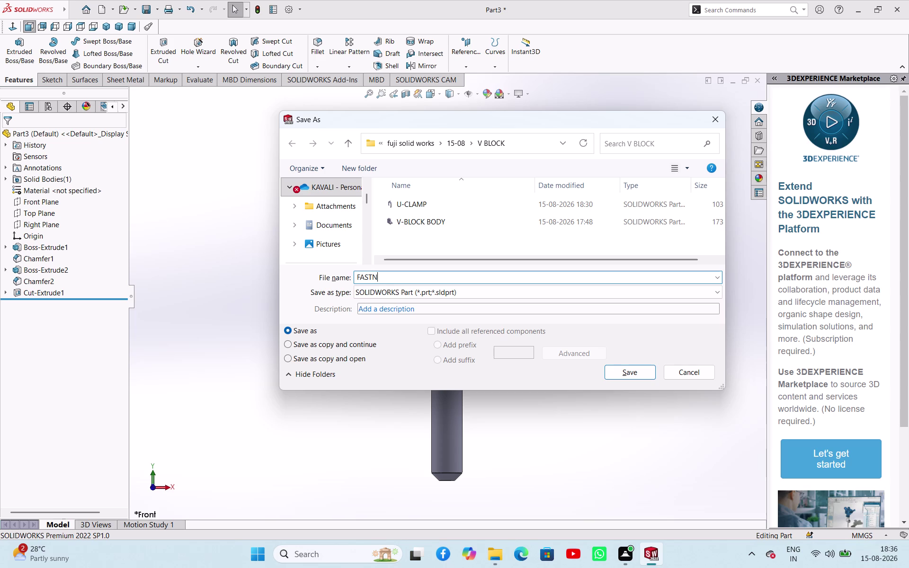
text(ER)
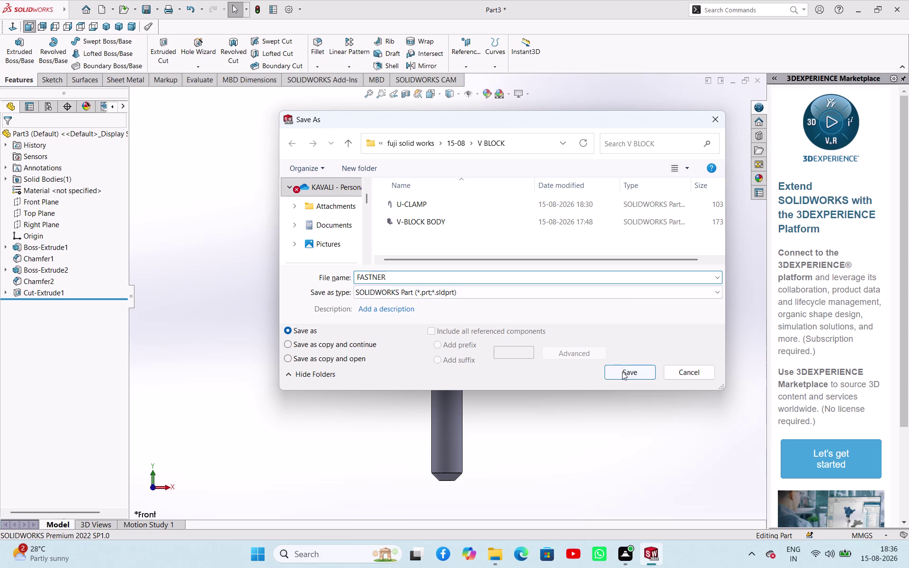
click(622, 372)
Bring up the New SOLIDWORKS Document dialog with Ctrl+N.
scroll(up, 3)
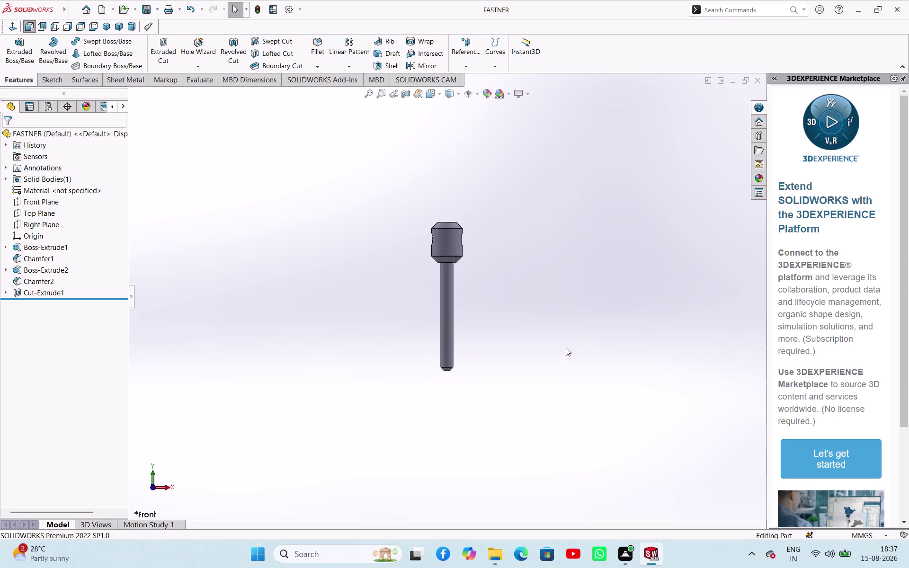
scroll(up, 3)
key(ctrl+n)
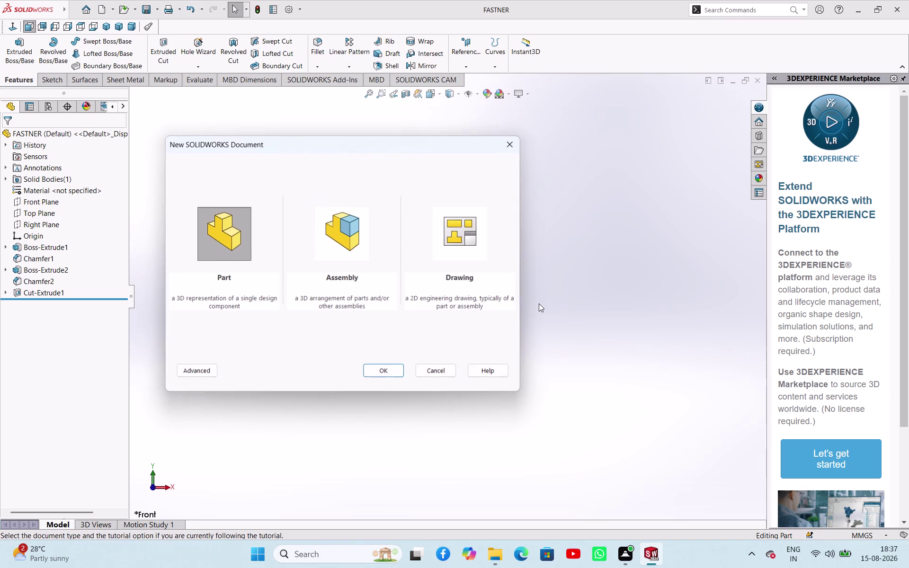
Create a new assembly and browse to open V-BLOCK BODY for insertion.
click(354, 237)
click(393, 378)
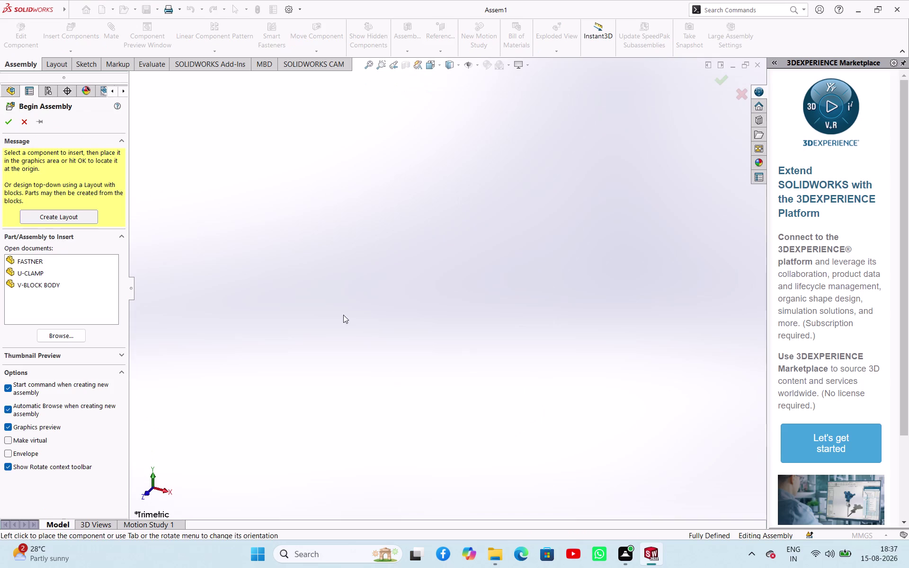
scroll(up, 3)
click(62, 335)
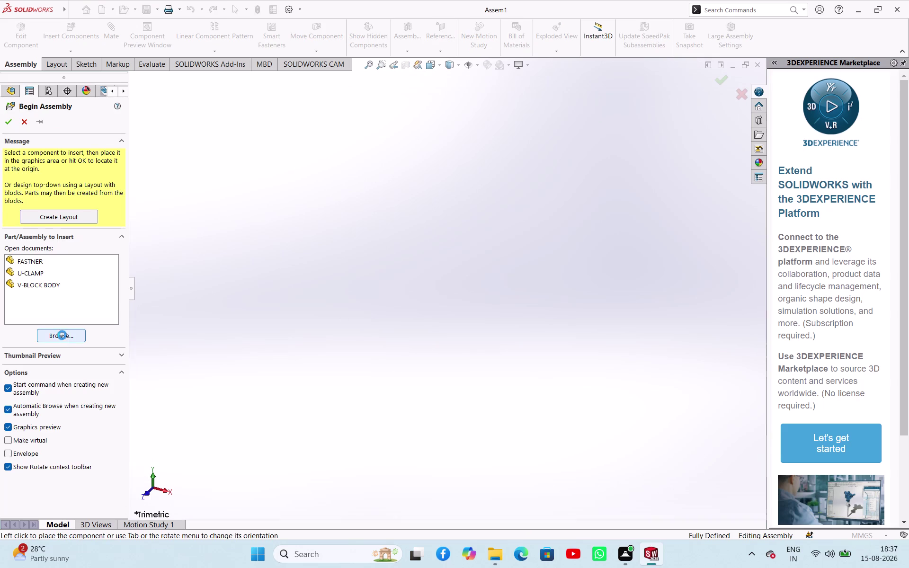
click(453, 238)
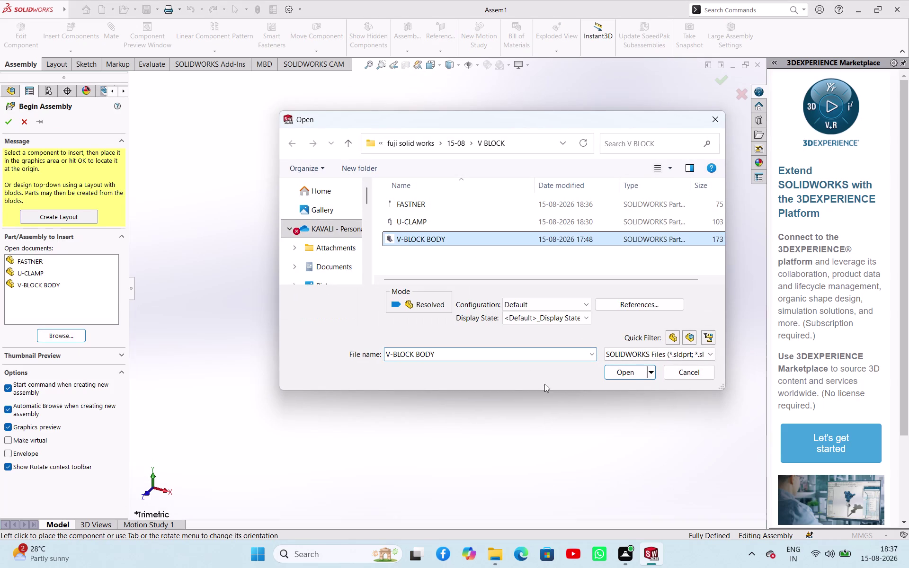
click(632, 373)
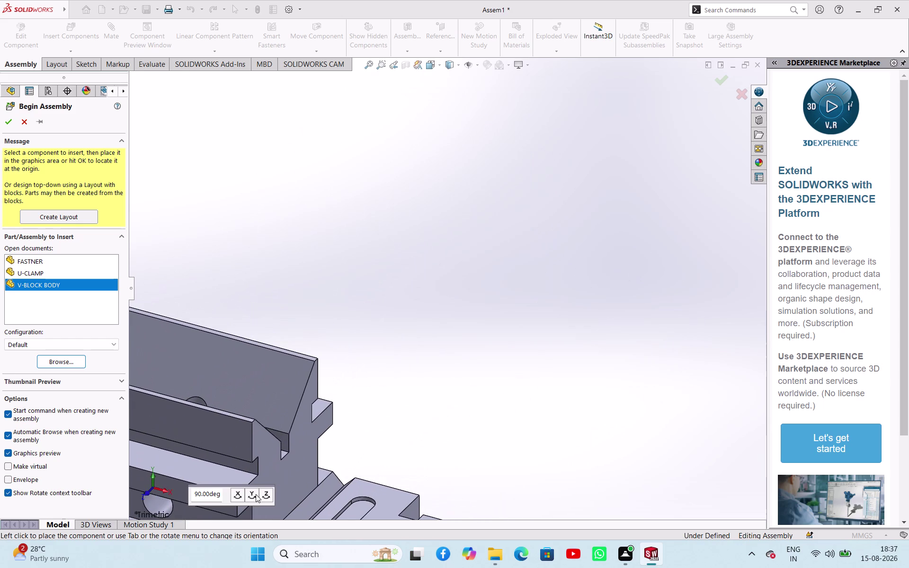
Rotate the incoming V-BLOCK BODY by 90° steps and place it in Assem1.
click(256, 495)
click(256, 494)
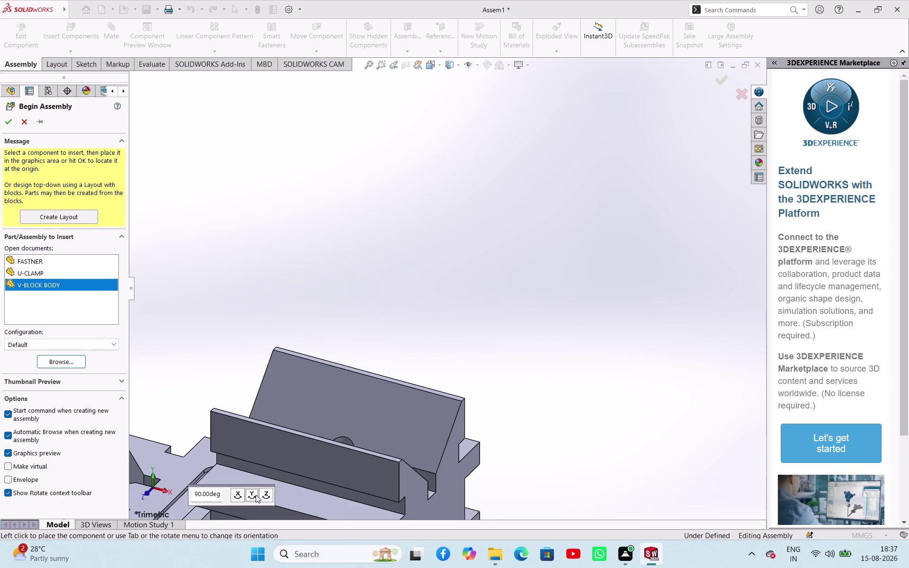
click(256, 495)
click(256, 495)
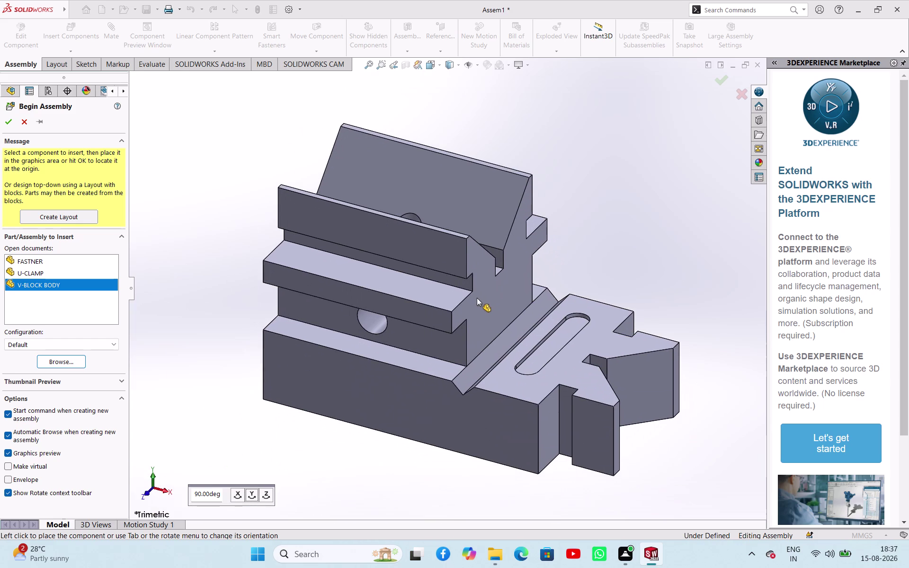
click(477, 298)
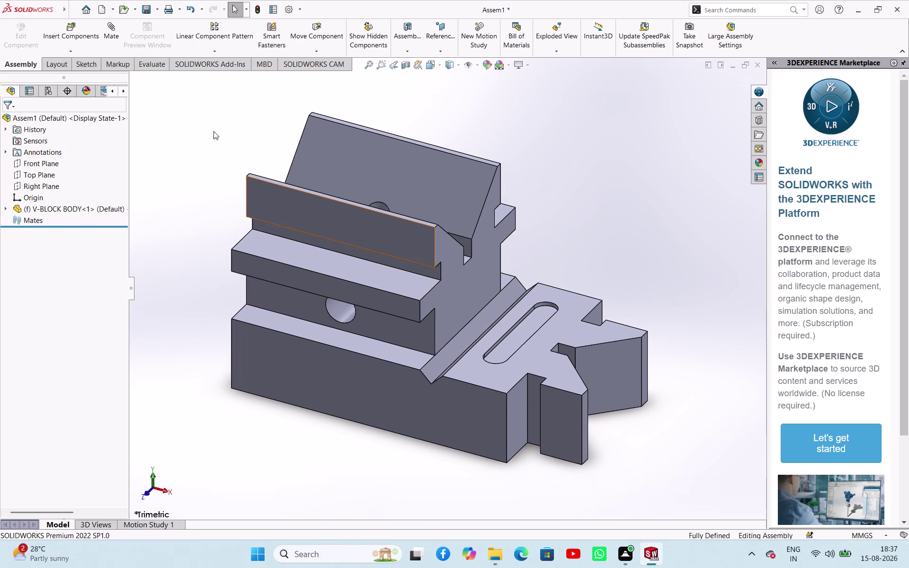
Pick both Right Planes for a mate, then cancel without applying it.
click(113, 37)
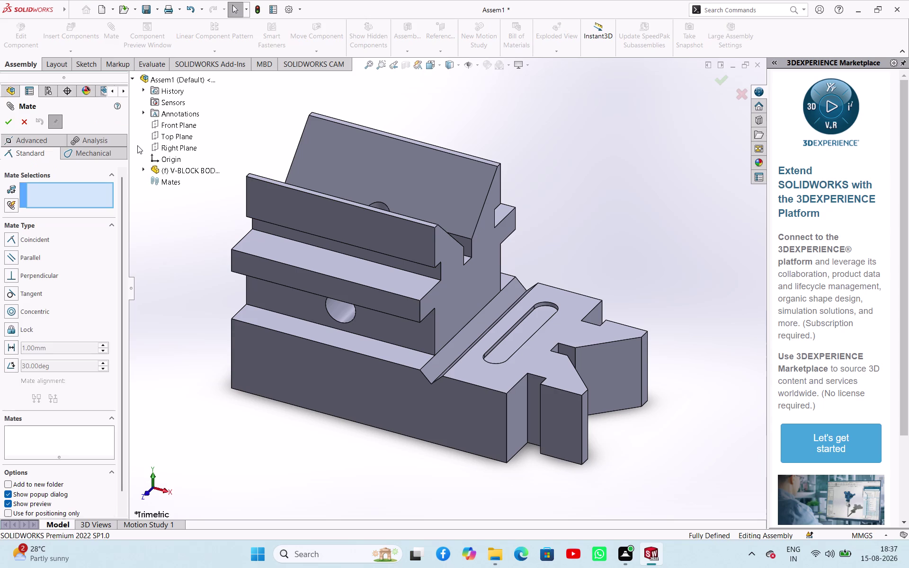
click(145, 170)
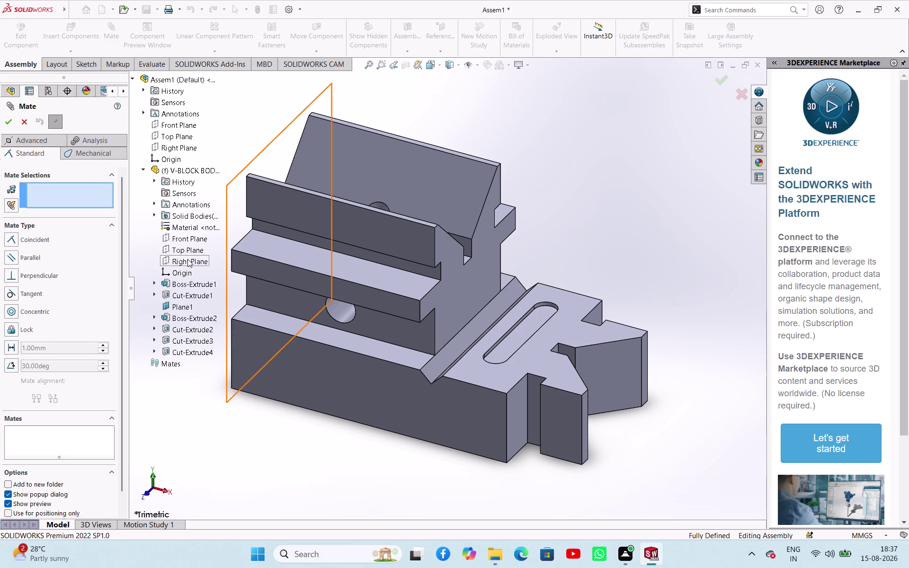
click(187, 259)
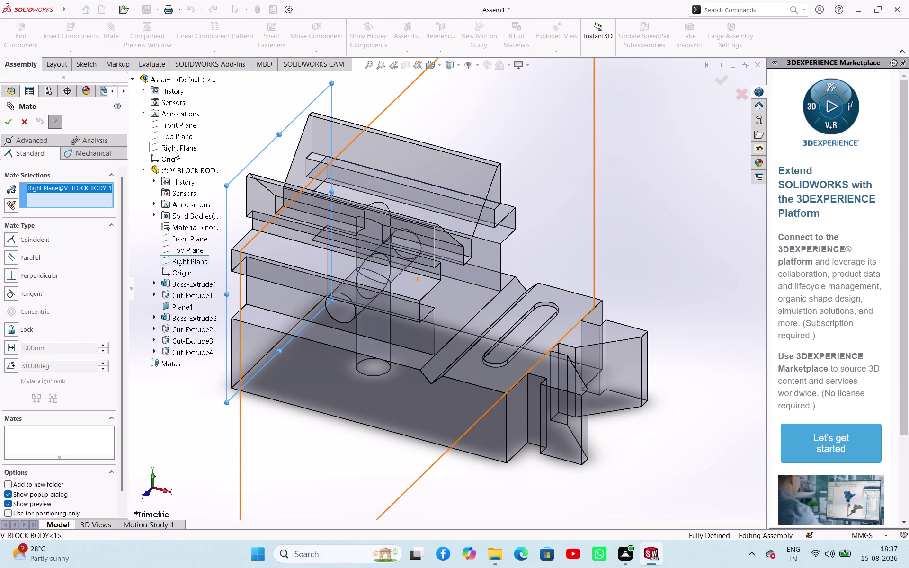
click(174, 151)
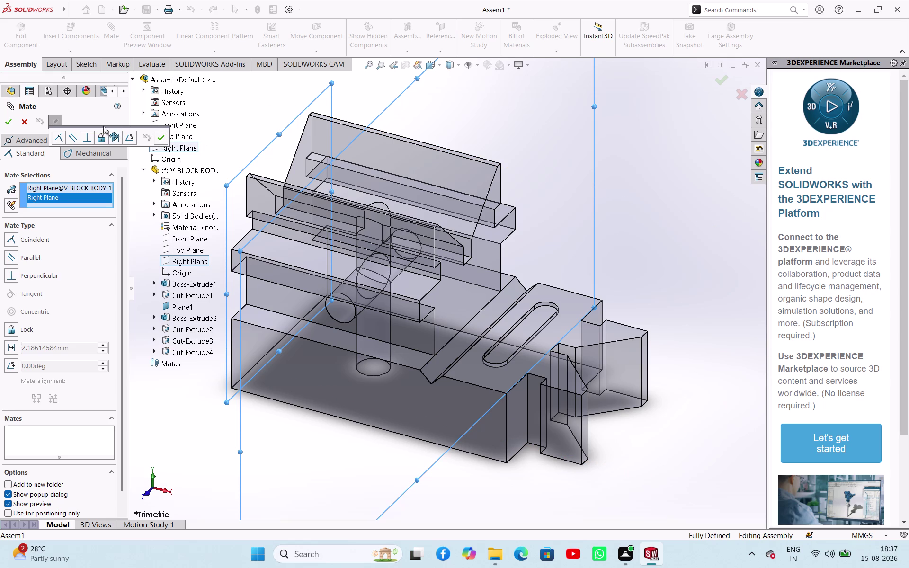
click(160, 137)
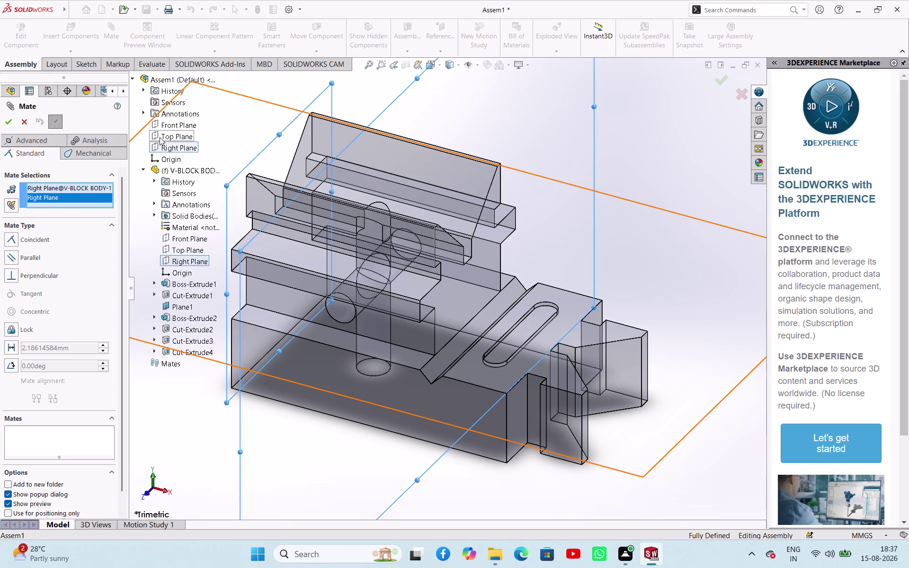
click(22, 122)
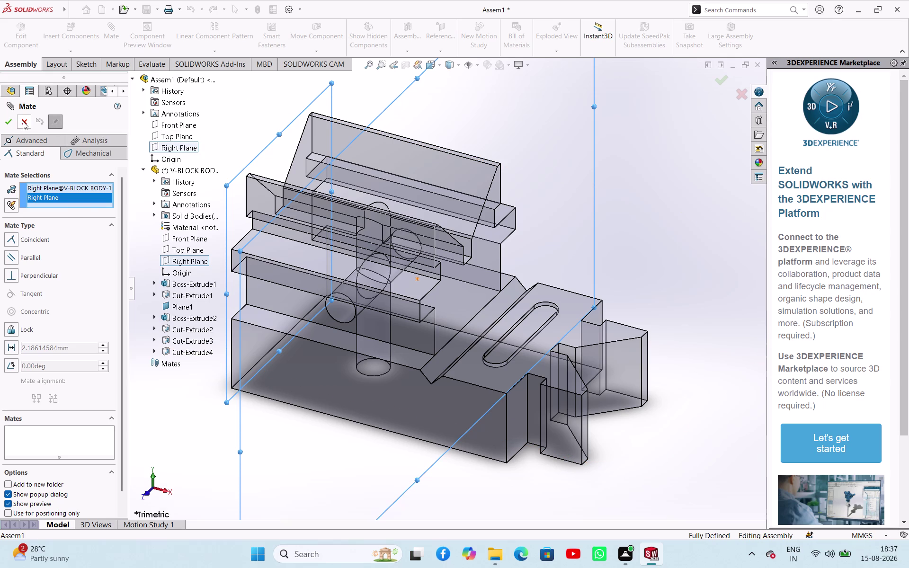
click(194, 170)
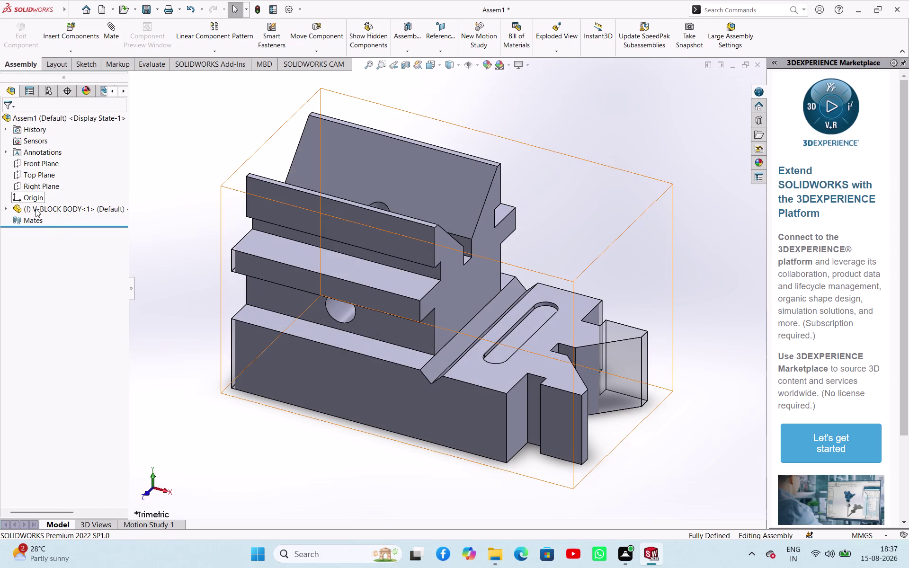
Set the V-BLOCK BODY component to Float so it is no longer fixed.
right_click(36, 208)
click(68, 314)
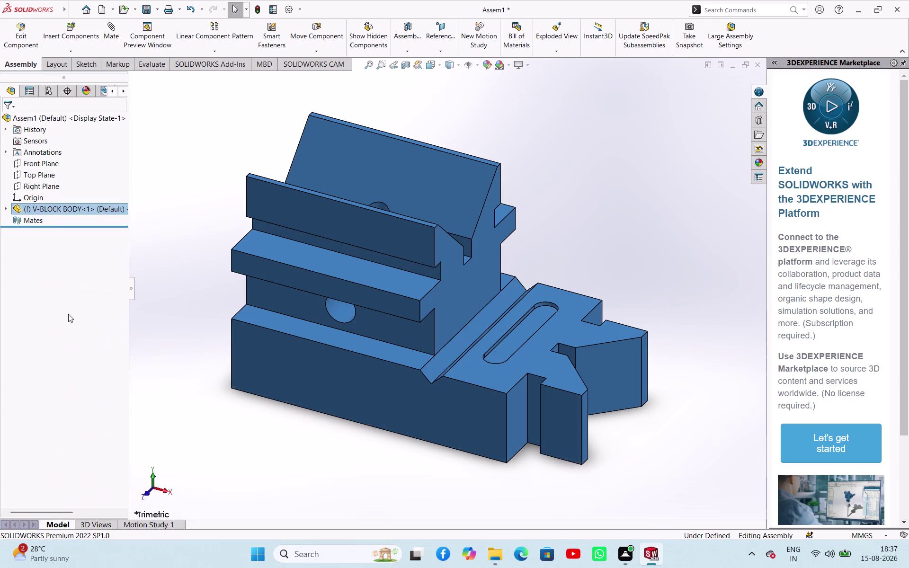
click(164, 212)
click(114, 33)
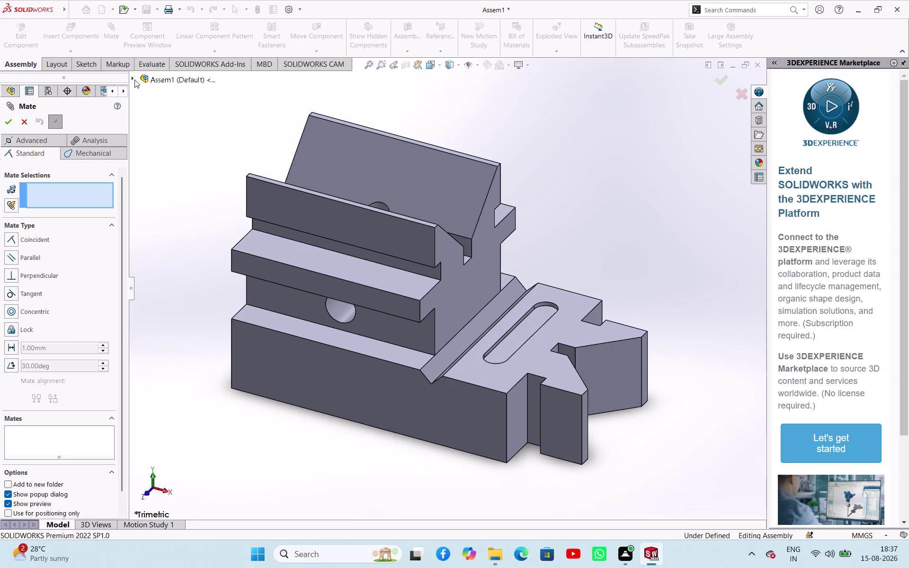
Mate V-BLOCK BODY's Right Plane coincident to the assembly's Right Plane.
click(132, 78)
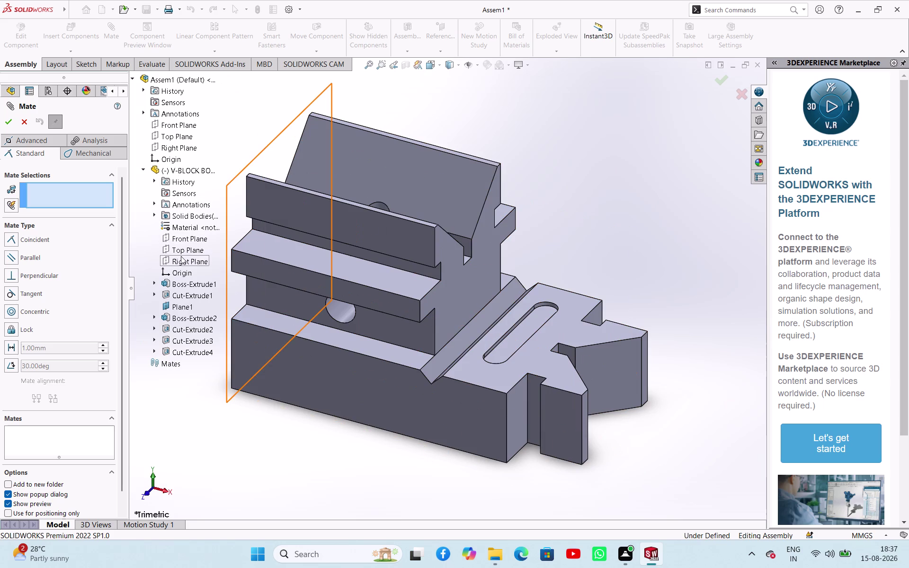
click(183, 260)
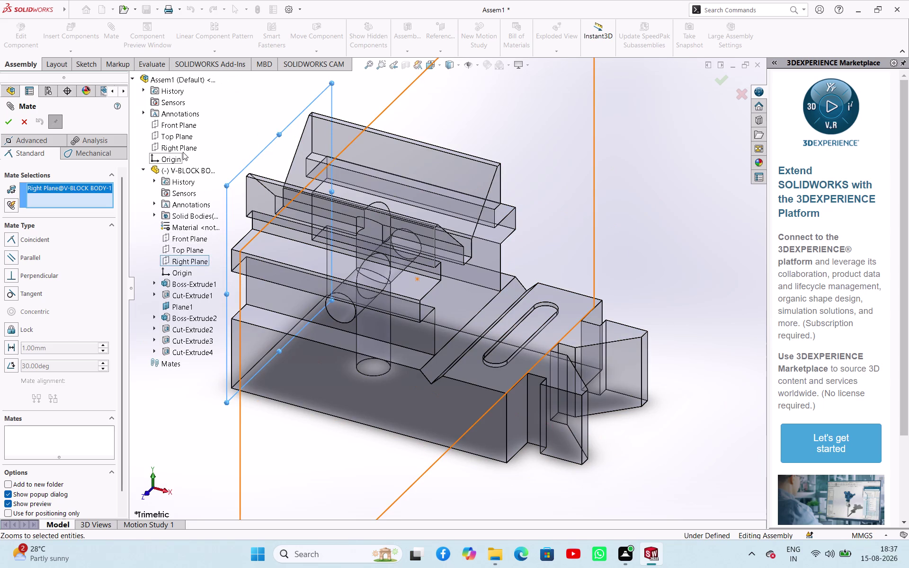
click(183, 152)
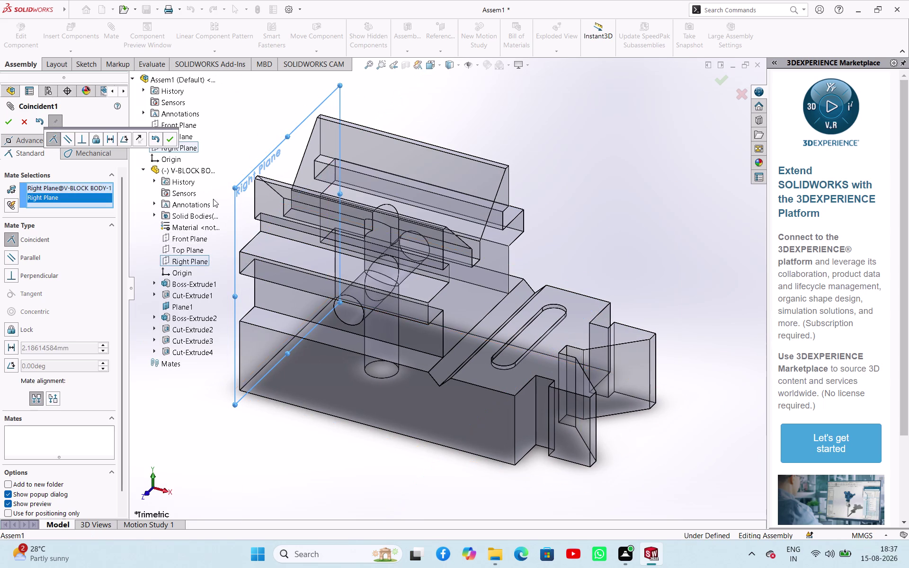
click(192, 247)
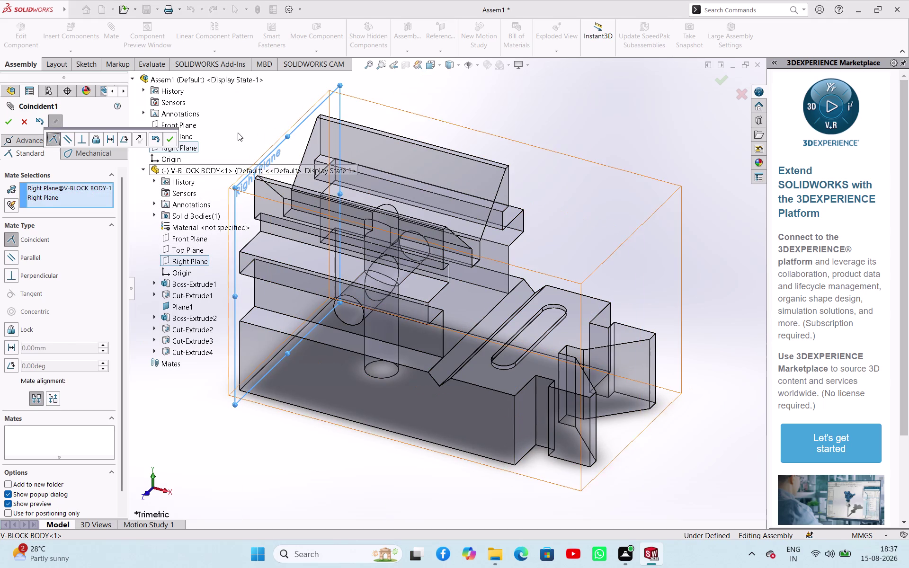
click(264, 108)
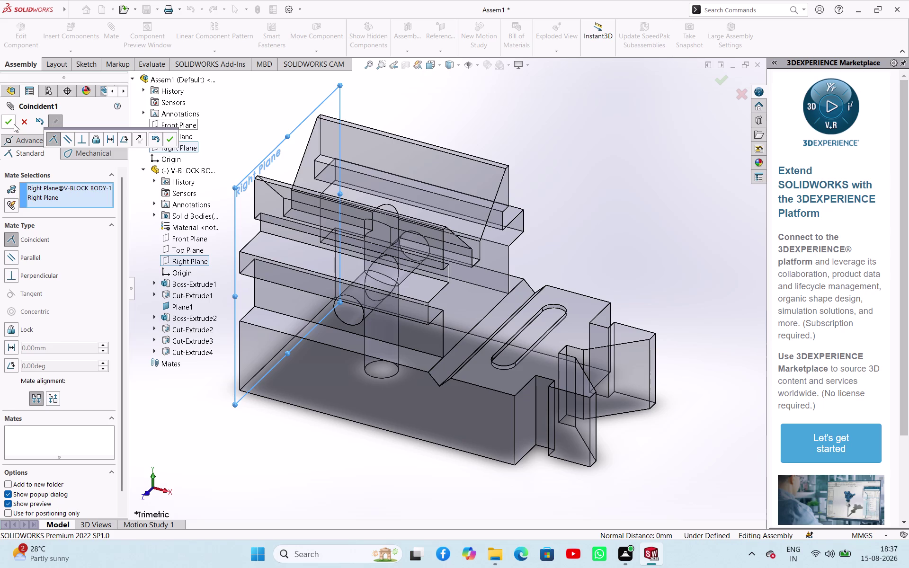
click(14, 124)
Reselect both Right Planes, then discard the duplicate mate and close Mate.
click(252, 115)
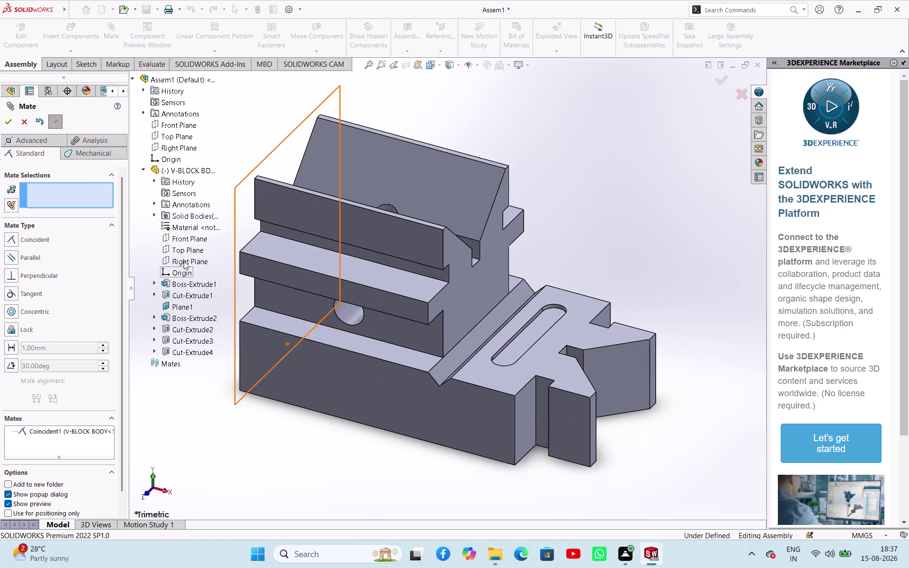
click(183, 262)
click(184, 147)
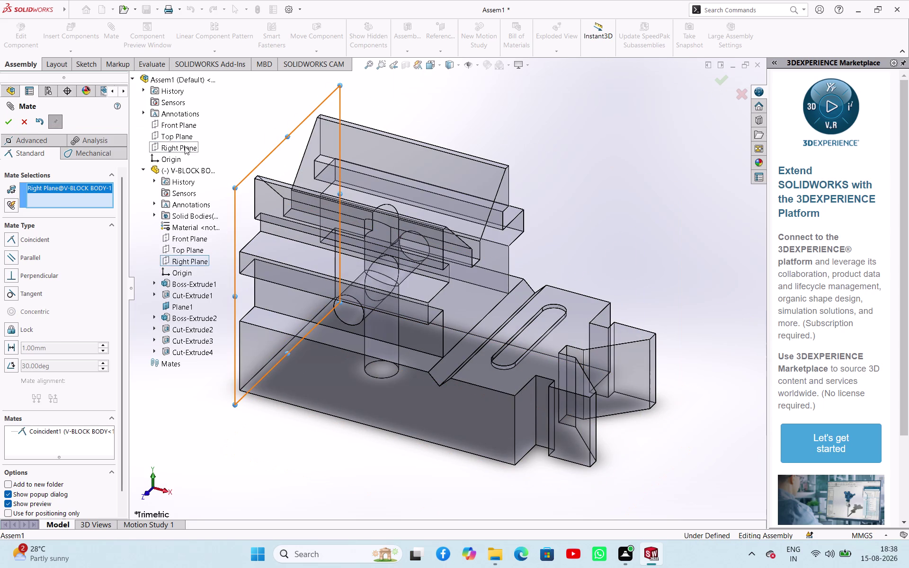
click(252, 108)
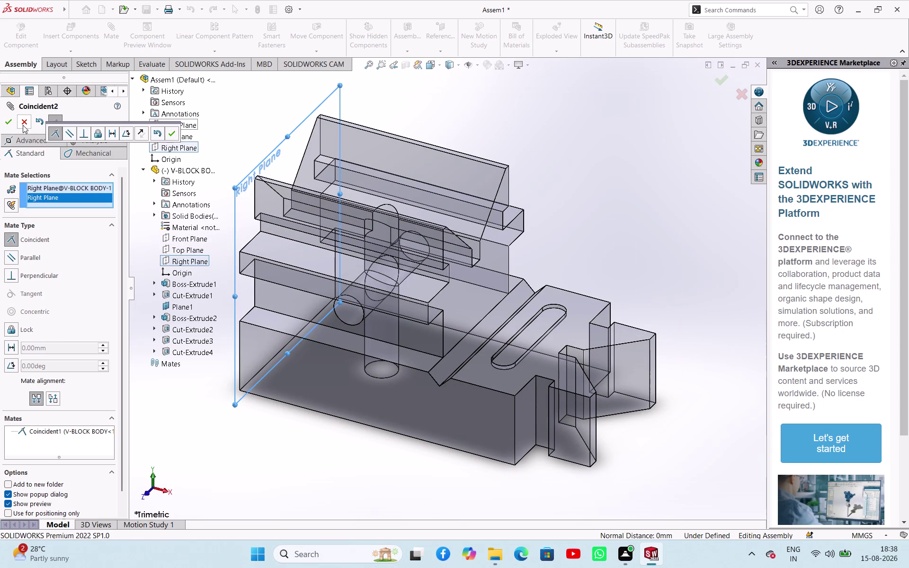
click(29, 125)
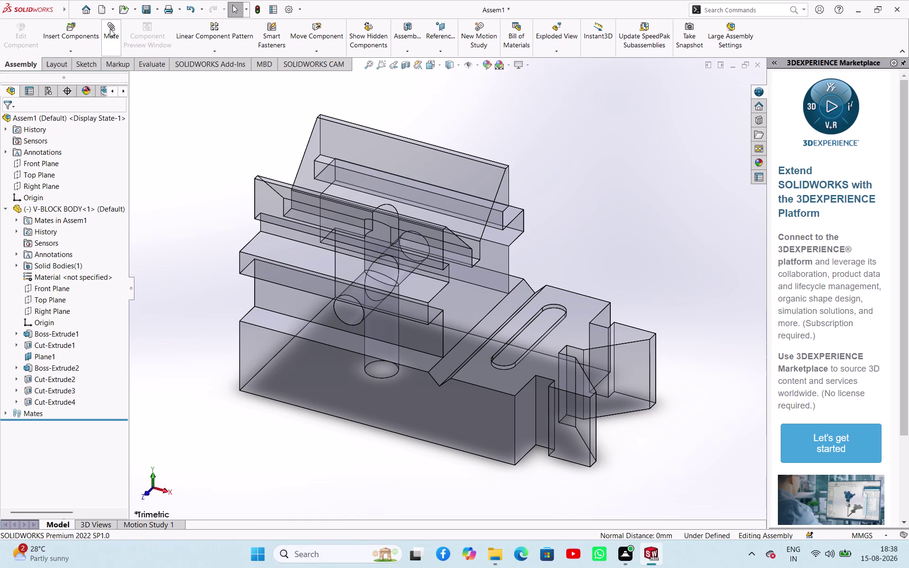
Mate the V-BLOCK BODY Front Plane coincident with the assembly Front Plane.
click(110, 29)
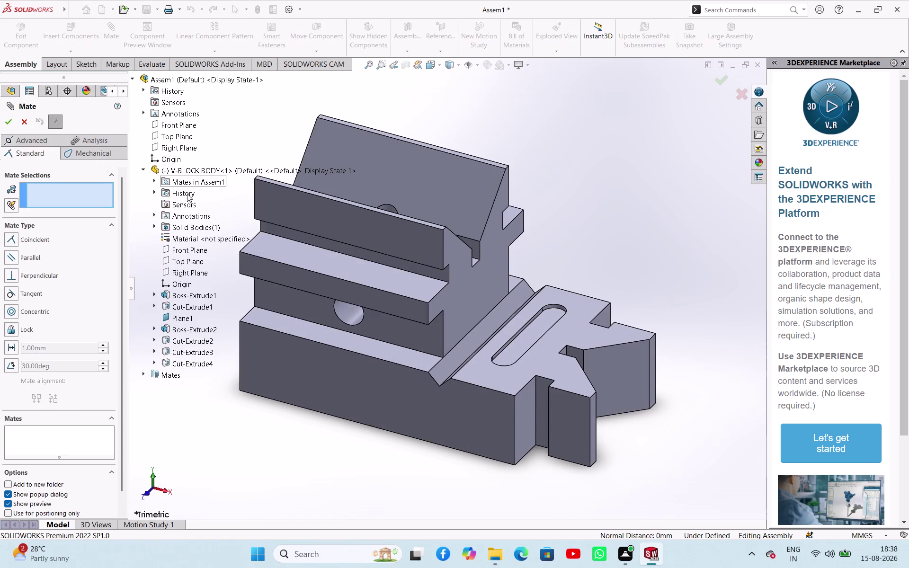
click(188, 247)
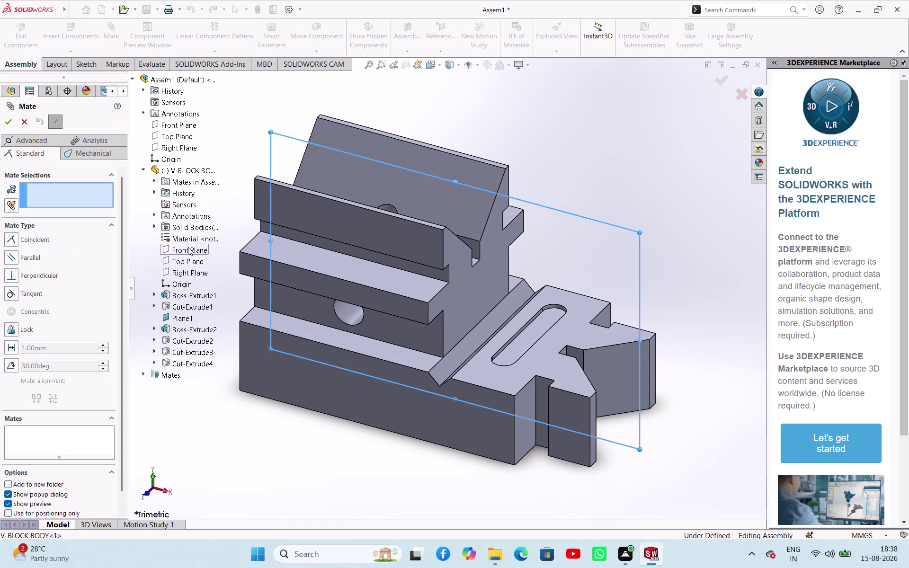
click(182, 126)
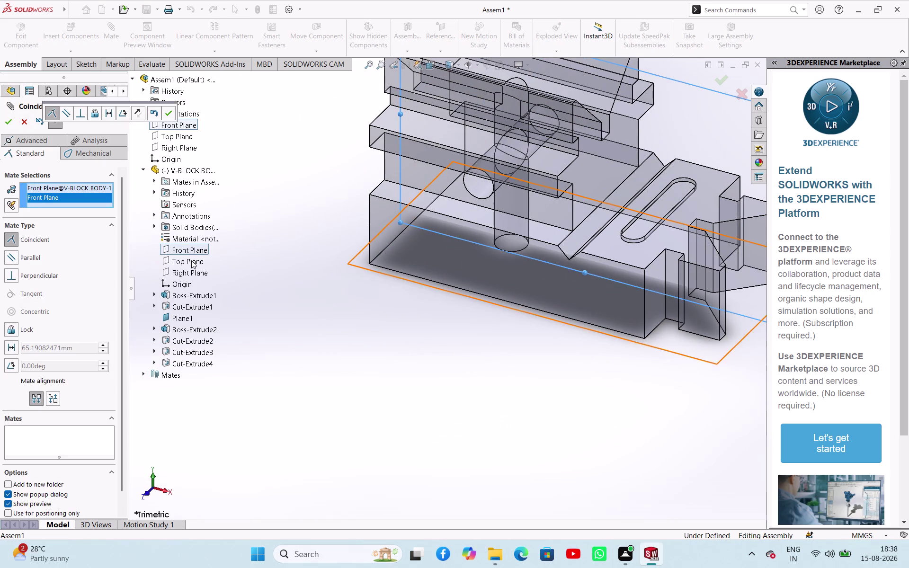
click(194, 273)
click(259, 233)
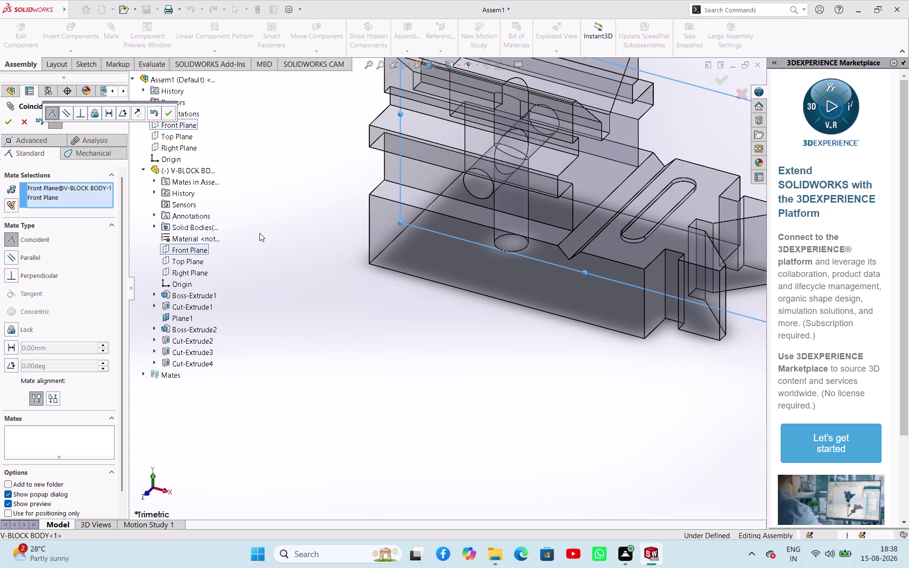
click(170, 111)
click(249, 170)
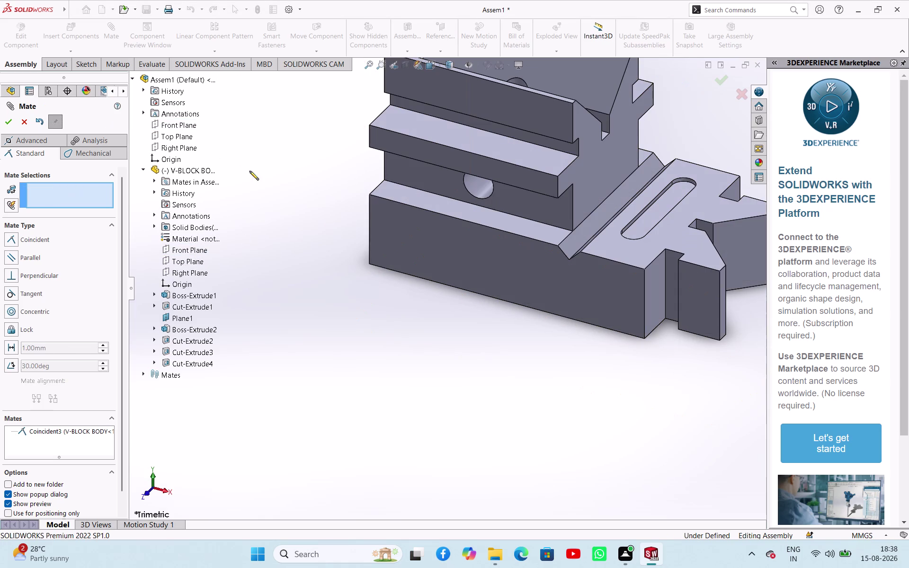
Clear the extra right-plane selection and close the Mate PropertyManager.
click(195, 273)
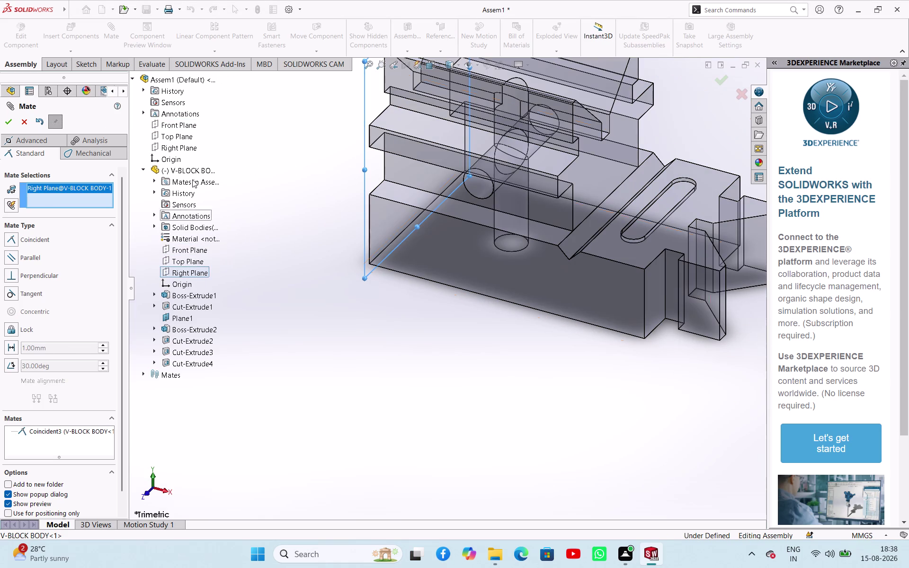
click(272, 176)
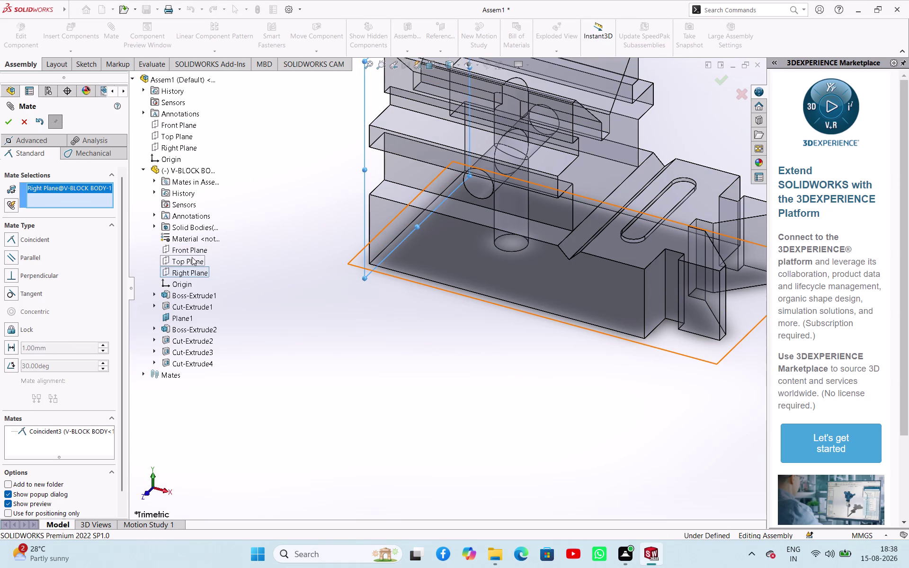
click(192, 257)
double_click(283, 215)
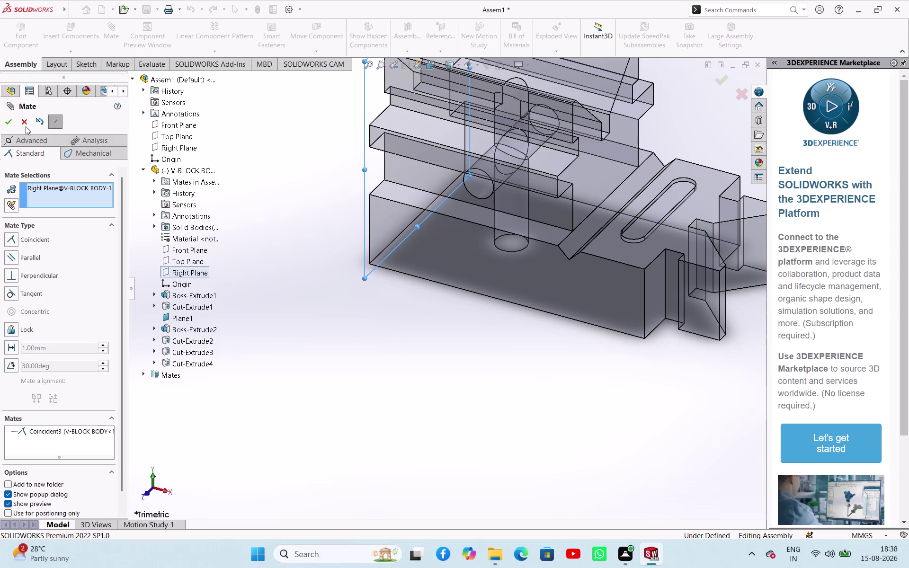
click(25, 126)
click(238, 166)
click(114, 26)
scroll(up, 3)
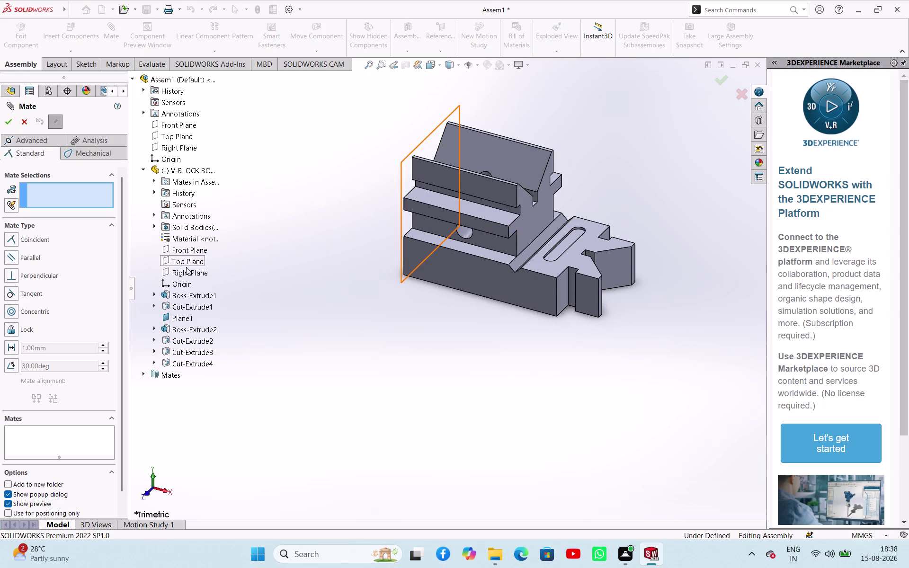
click(190, 273)
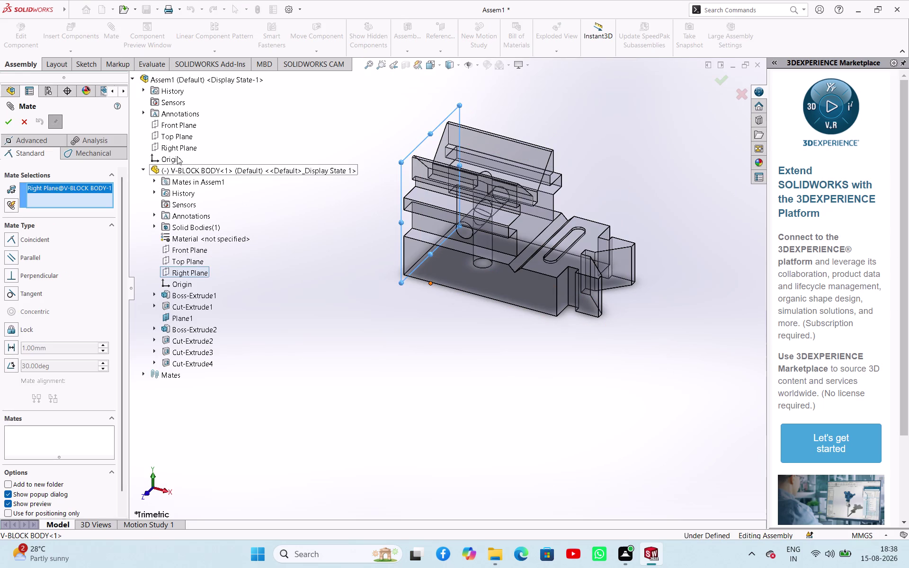
click(277, 198)
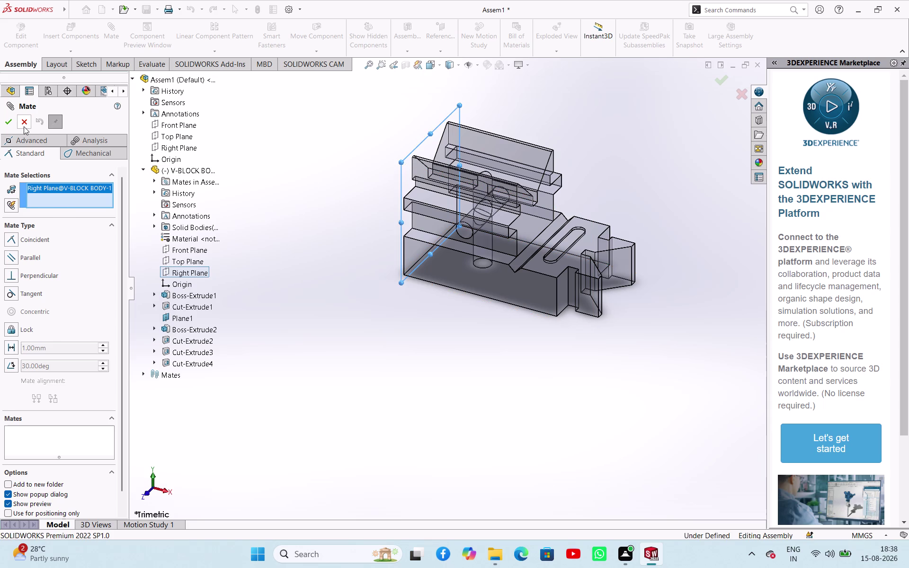
click(24, 126)
click(246, 181)
click(114, 30)
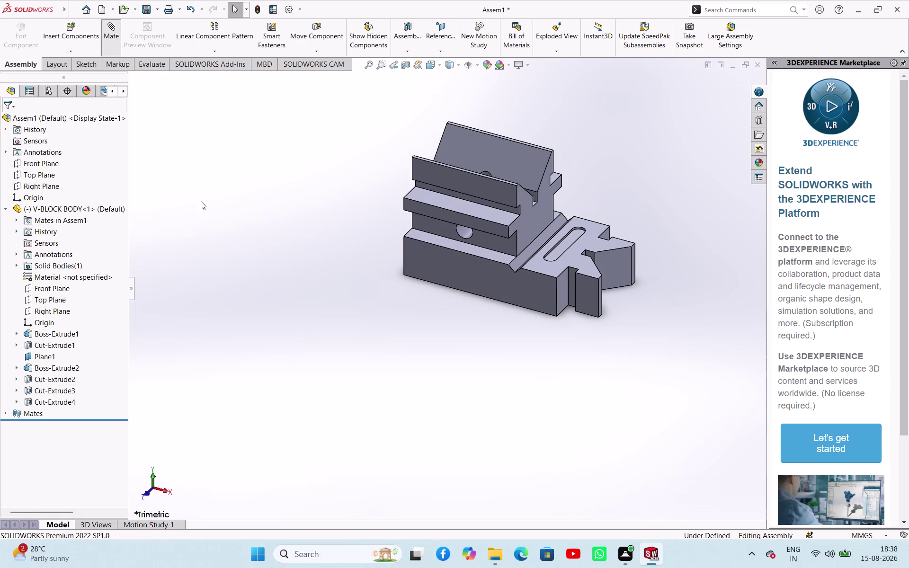
Mate the V-BLOCK BODY Top Plane coincident with the assembly Top Plane, then close Mate.
click(193, 258)
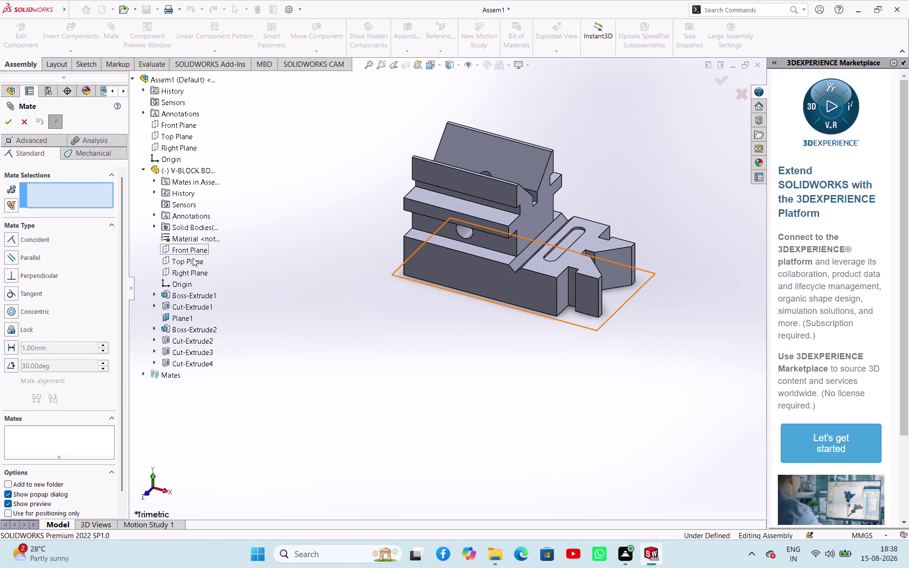
click(181, 136)
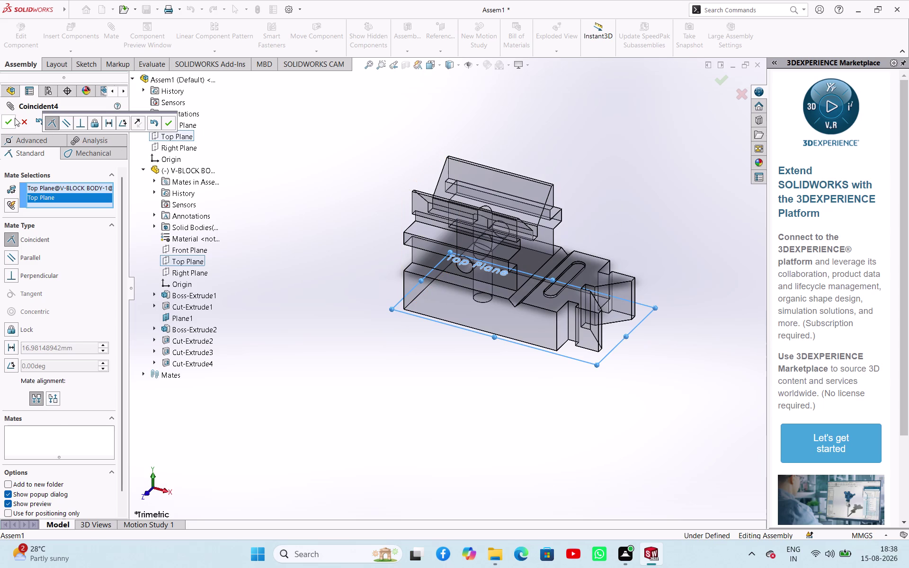
click(15, 118)
click(313, 198)
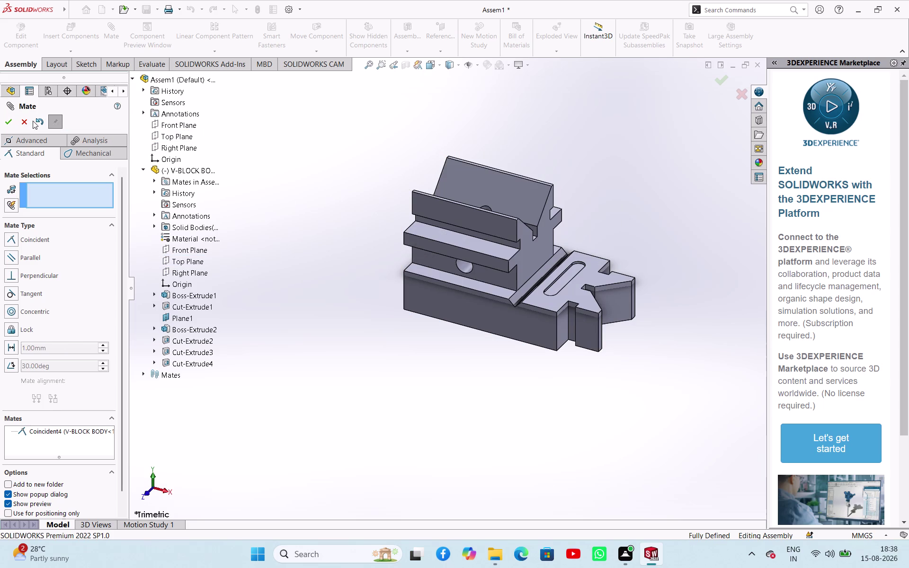
click(13, 123)
click(315, 214)
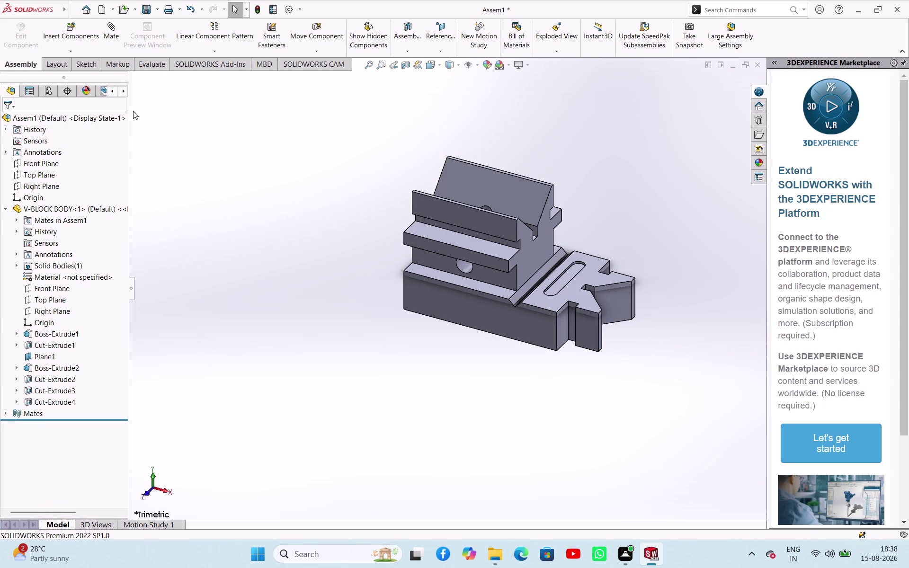
click(82, 54)
Browse the V BLOCK folder and select the U-CLAMP part to insert.
click(101, 65)
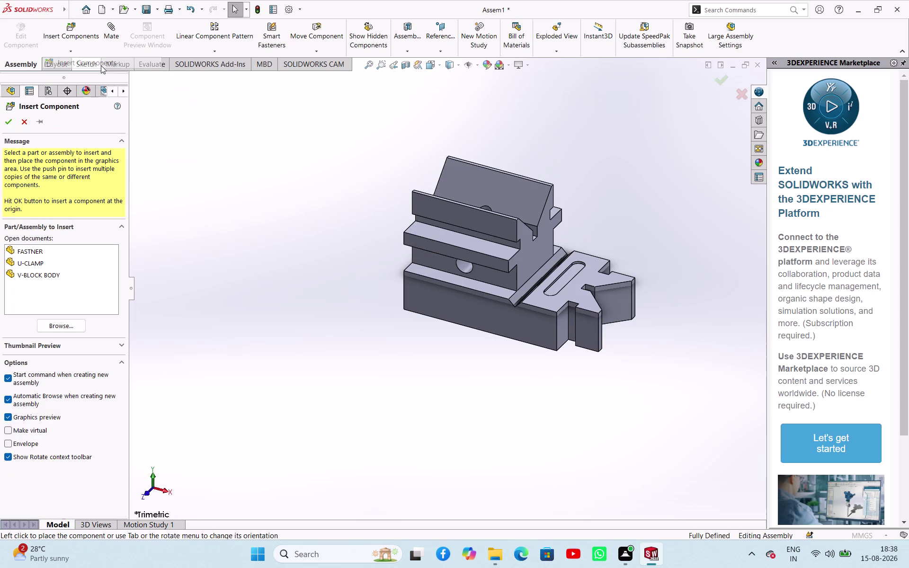
click(42, 264)
click(52, 352)
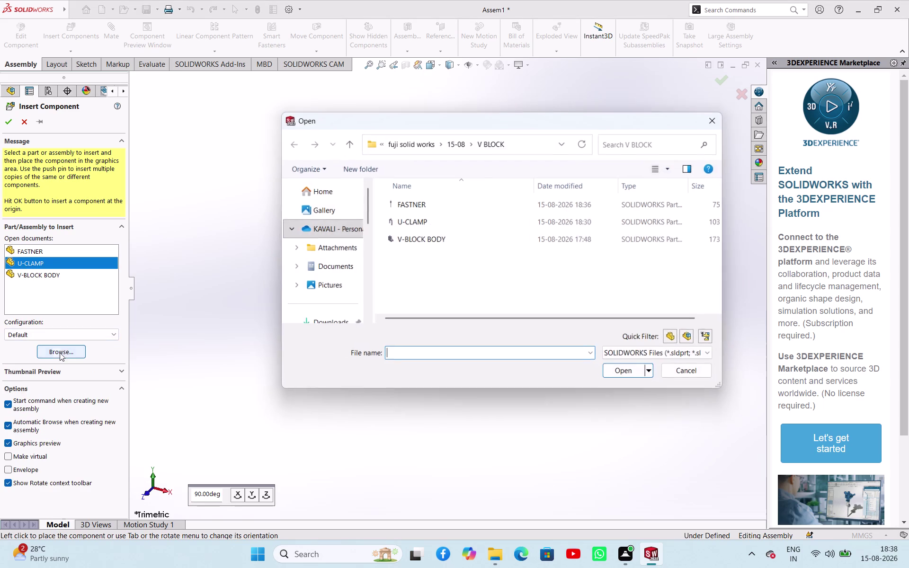
click(718, 118)
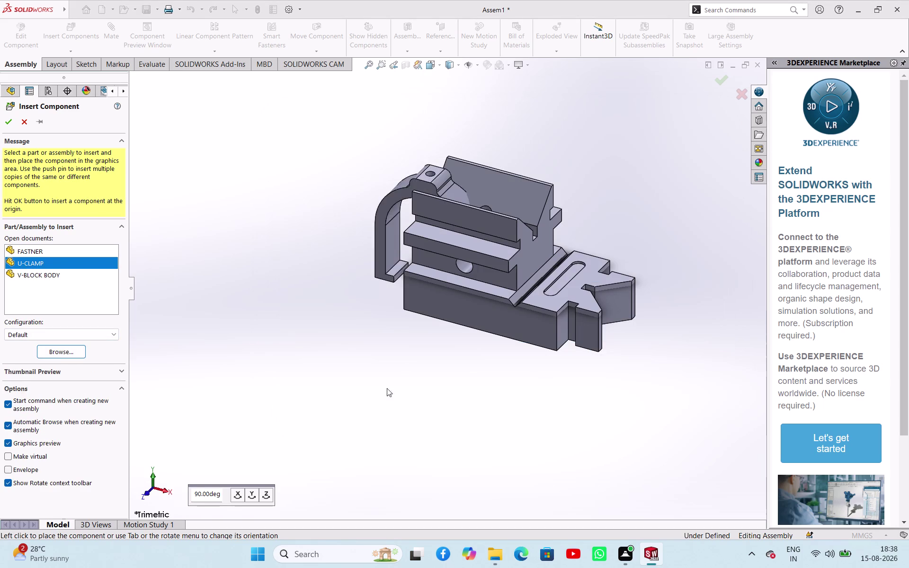
click(68, 357)
click(424, 223)
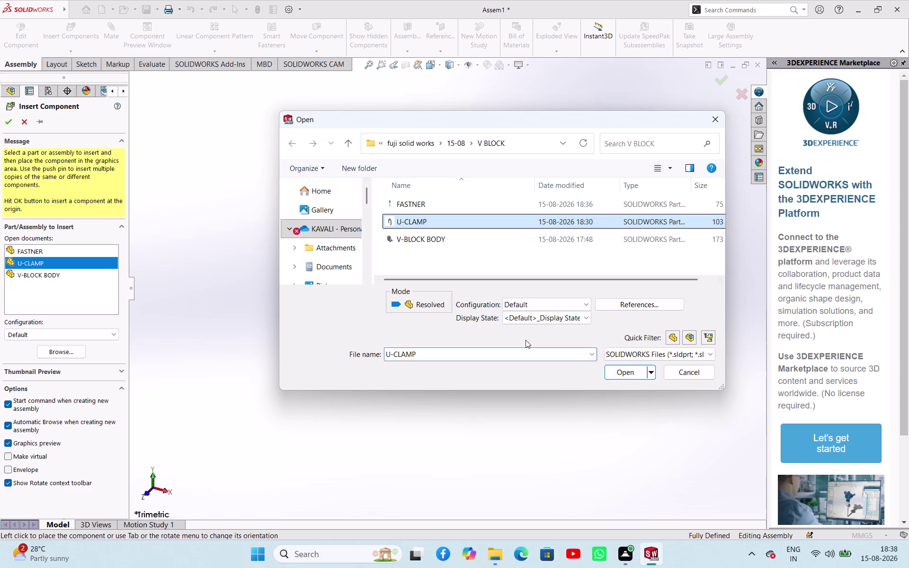
Rotate the U-CLAMP preview 90° upright and place it beside the V-block body.
click(633, 373)
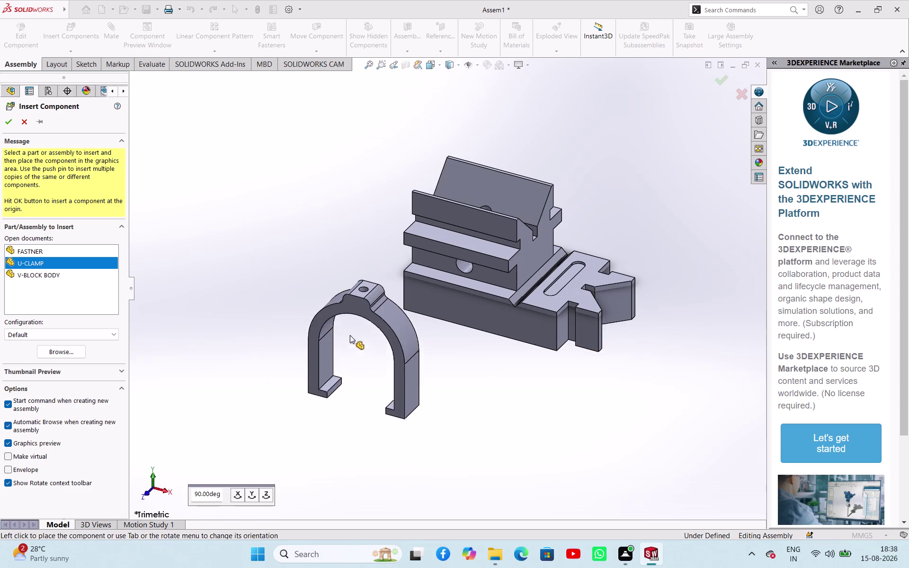
click(251, 497)
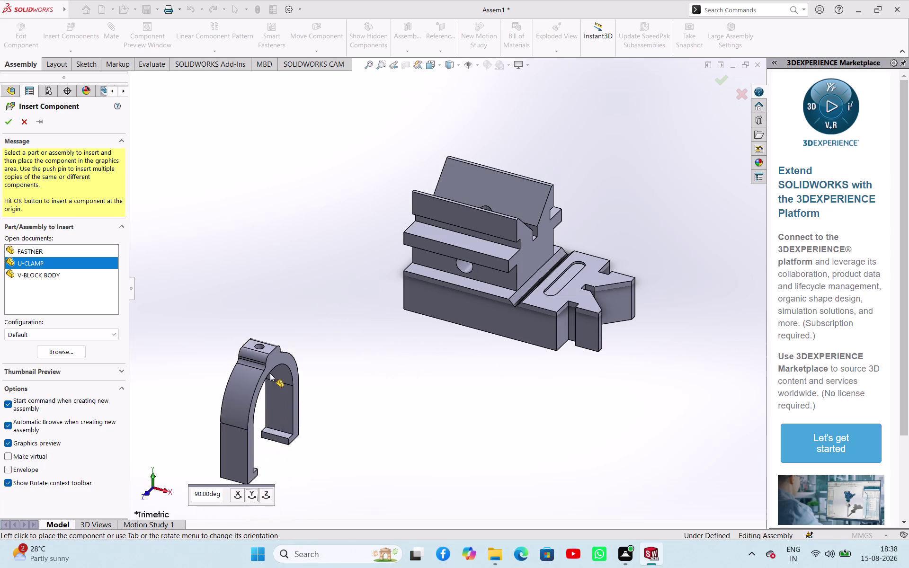
click(298, 230)
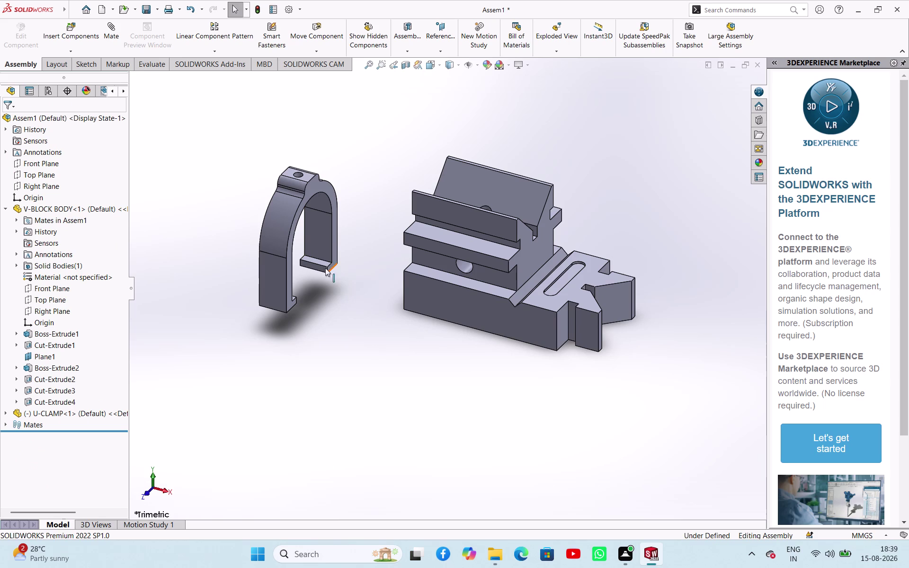
scroll(down, 3)
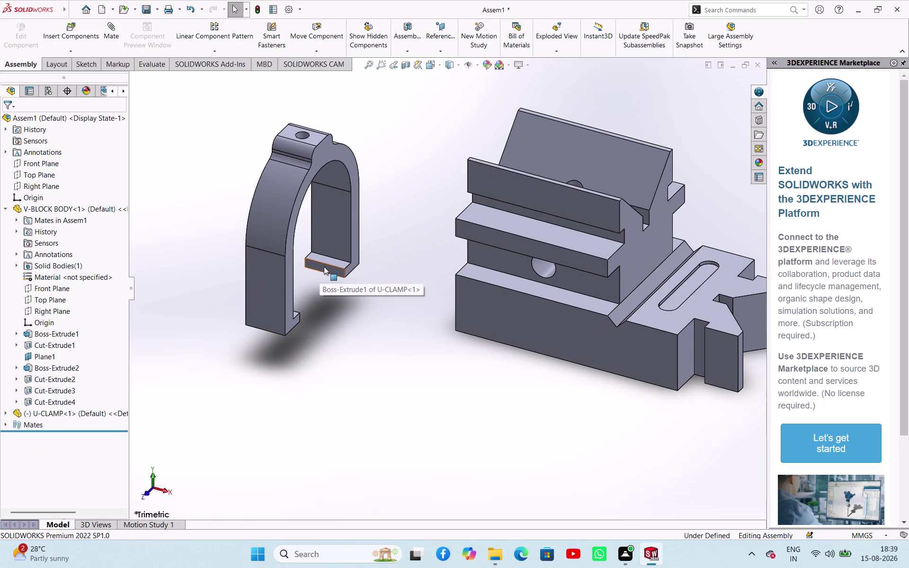
click(324, 267)
scroll(up, 3)
middle_drag(523, 297, 411, 317)
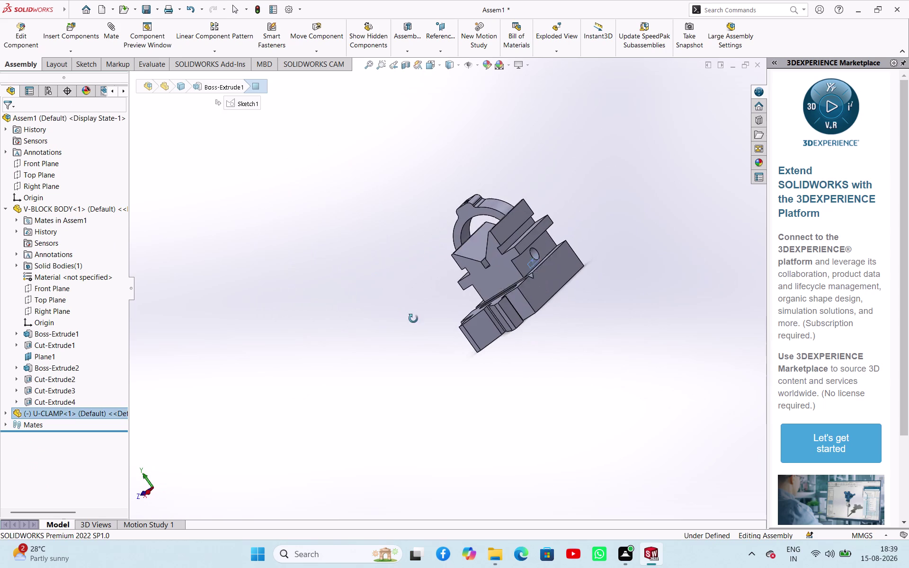
middle_drag(411, 317, 414, 319)
Clear the mistaken face picks and reorient the view toward the clamp.
click(530, 263)
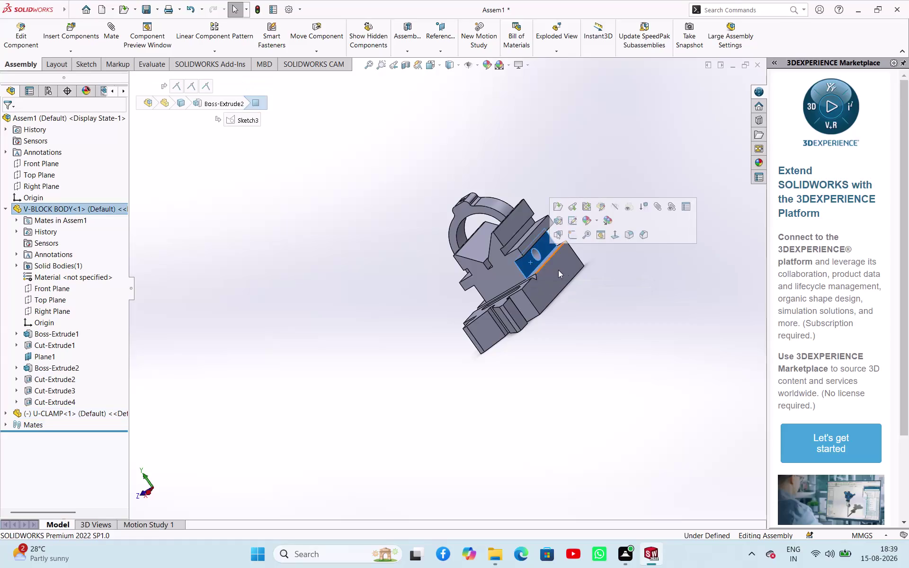
click(335, 255)
click(261, 266)
click(259, 271)
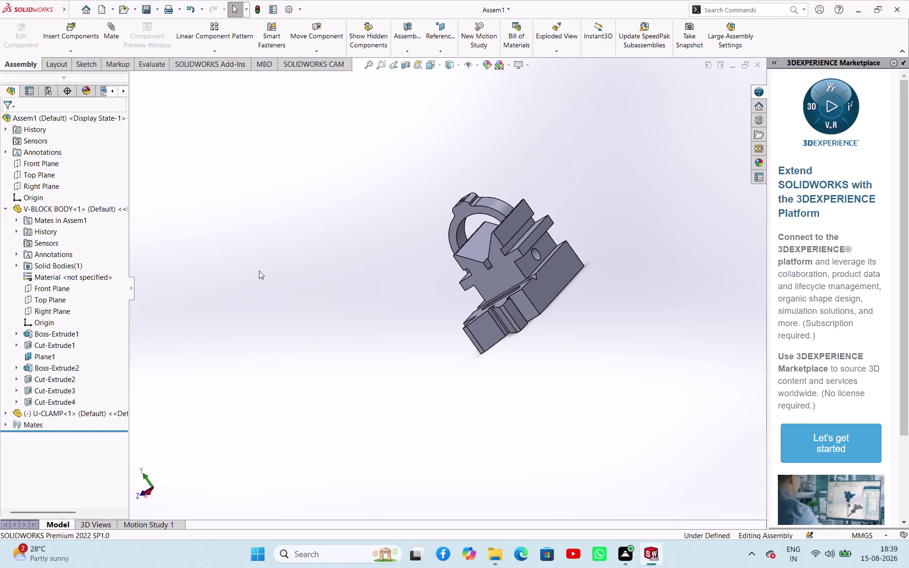
middle_drag(266, 279, 358, 243)
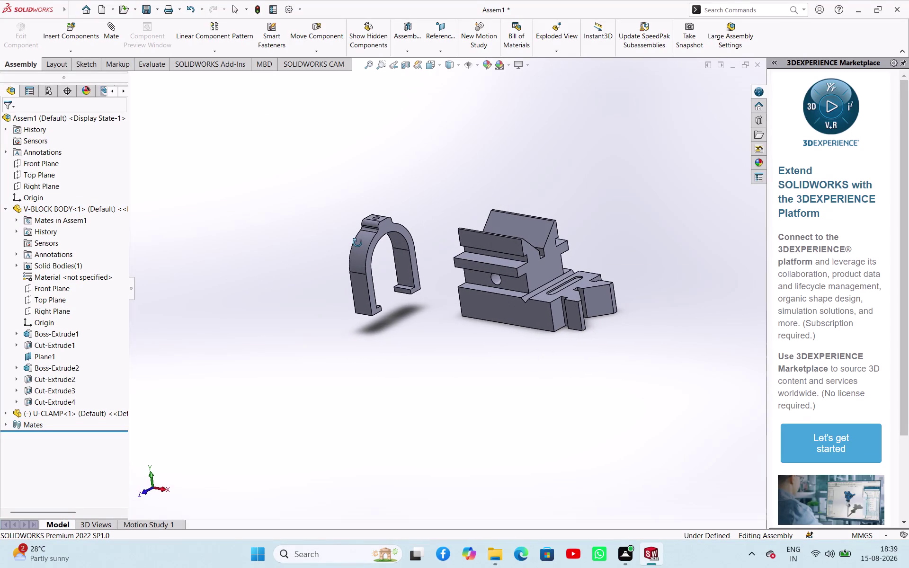
middle_drag(358, 243, 363, 248)
scroll(down, 3)
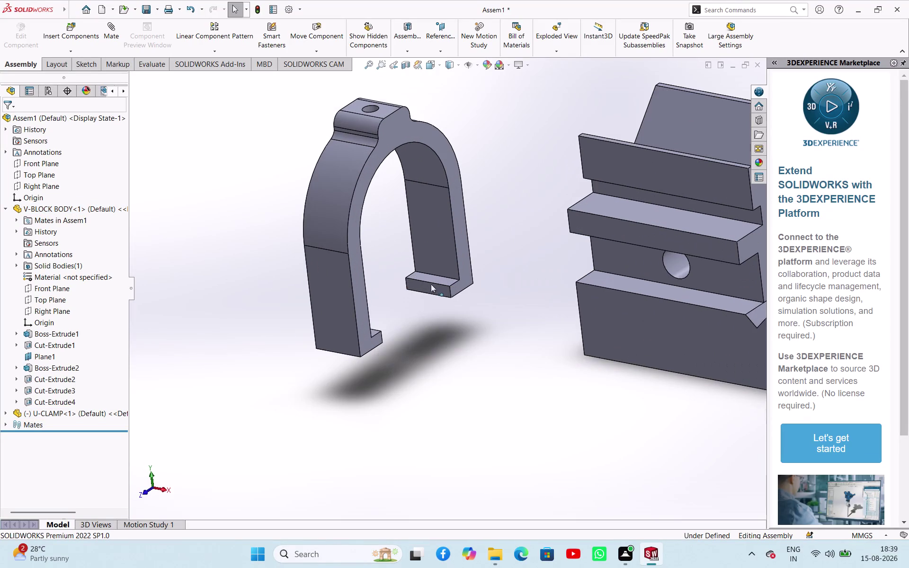
Mate the clamp foot's inner face coincident with a V-block body face.
click(435, 289)
scroll(up, 3)
middle_drag(479, 305, 375, 329)
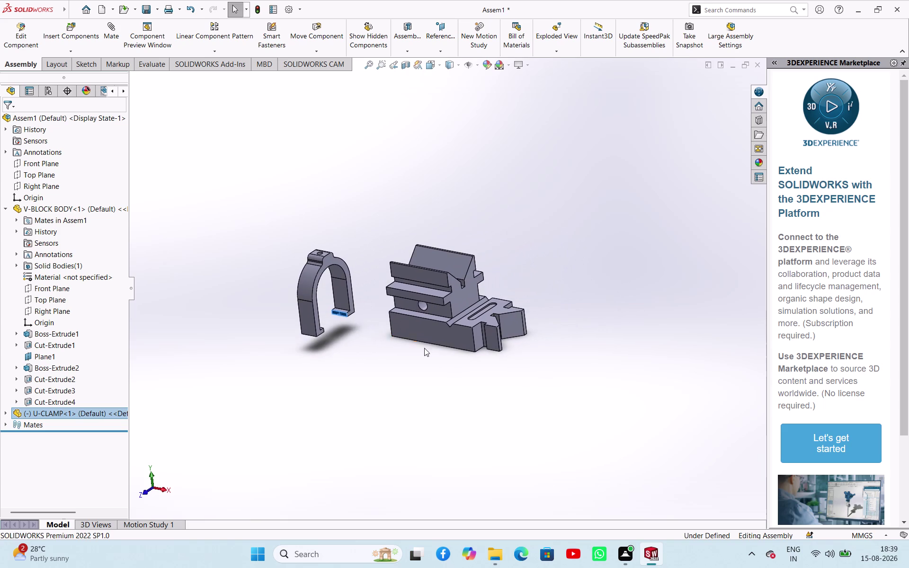
middle_drag(425, 348, 334, 381)
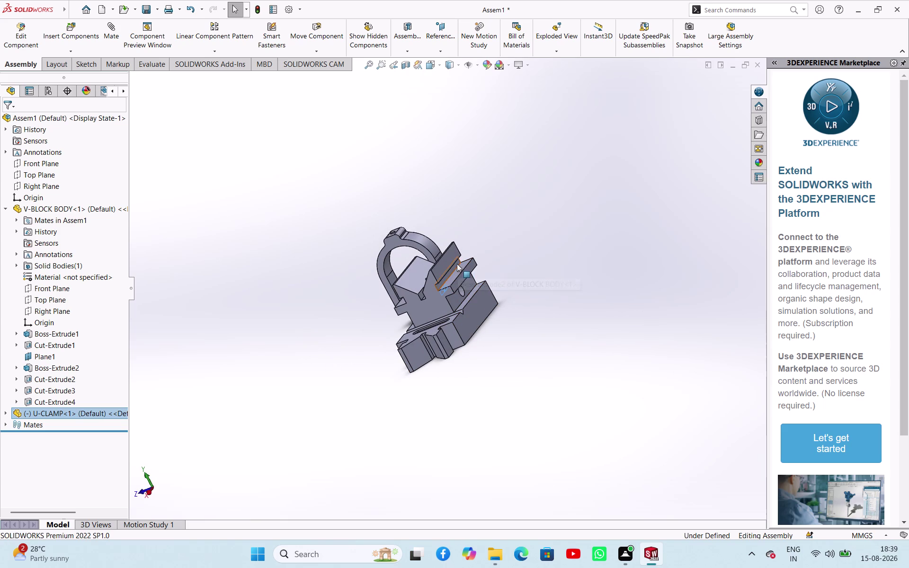
scroll(down, 3)
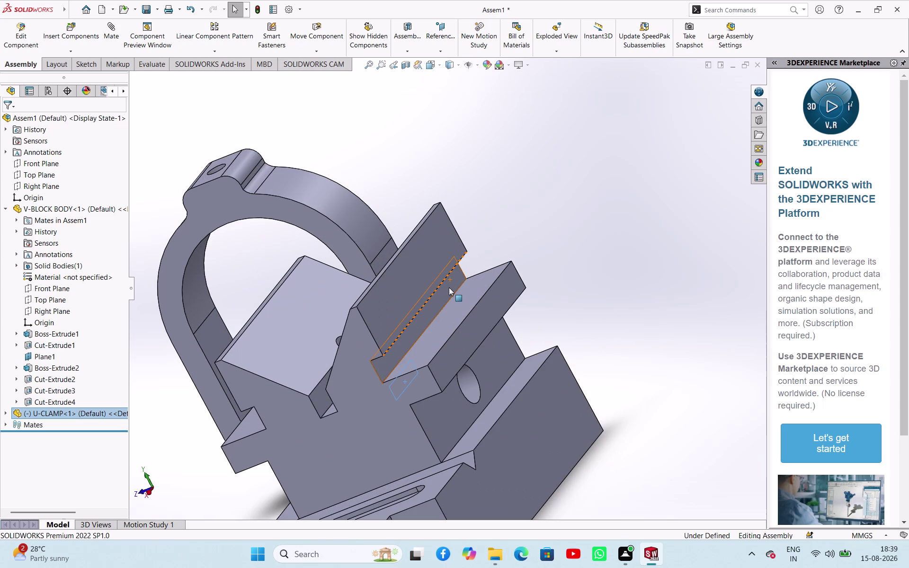
click(449, 287)
click(478, 281)
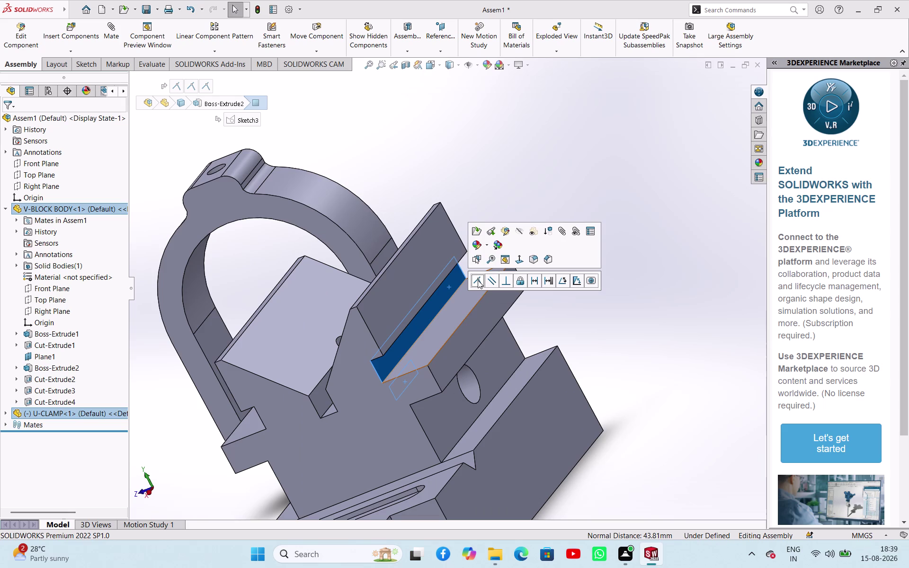
click(555, 322)
Add a second coincident mate between another clamp face and the V-block.
middle_drag(581, 269, 537, 337)
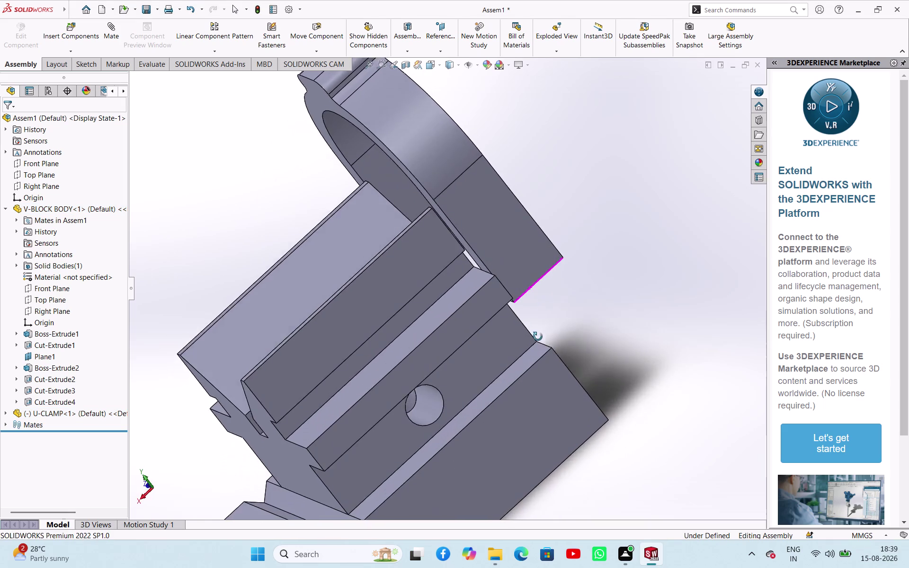
middle_drag(538, 336, 495, 316)
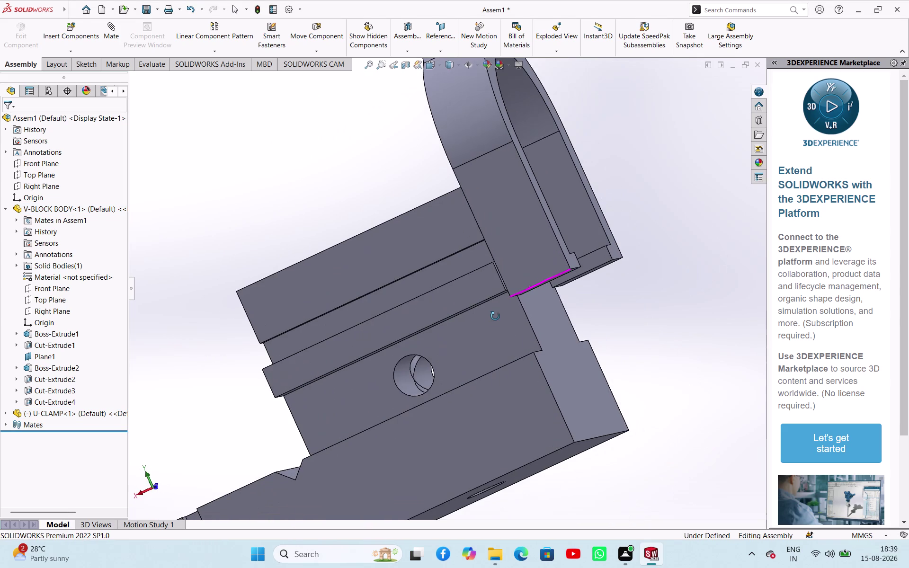
middle_drag(496, 316, 491, 307)
scroll(down, 3)
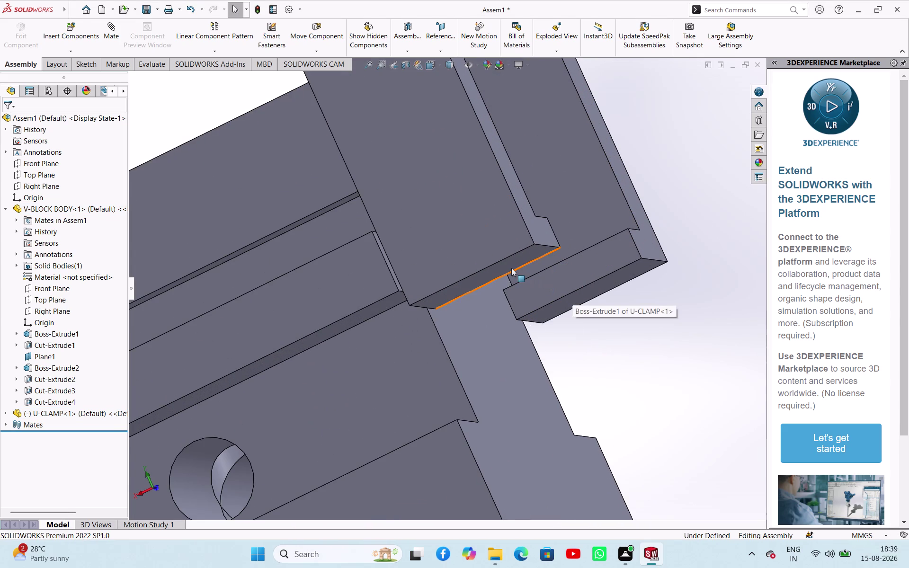
click(511, 268)
middle_drag(394, 220, 473, 288)
click(338, 233)
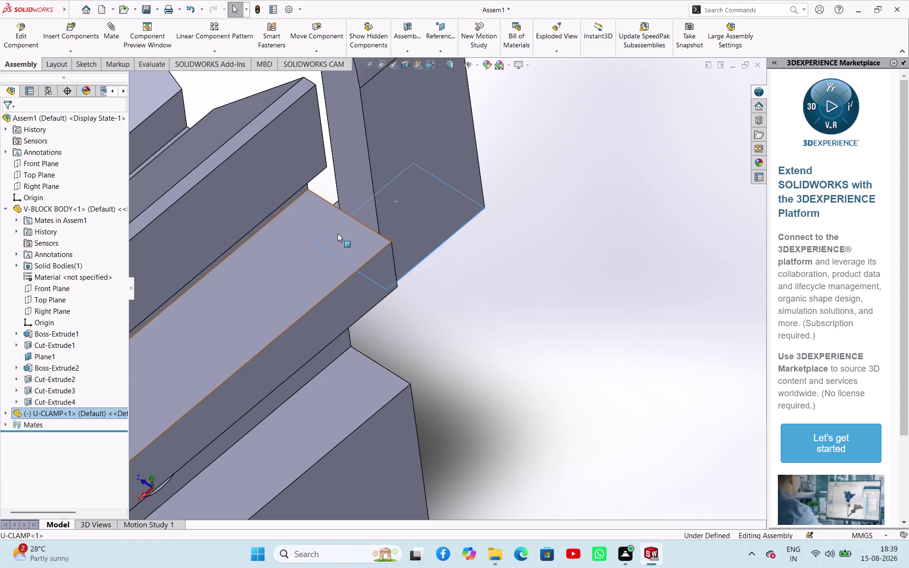
click(368, 228)
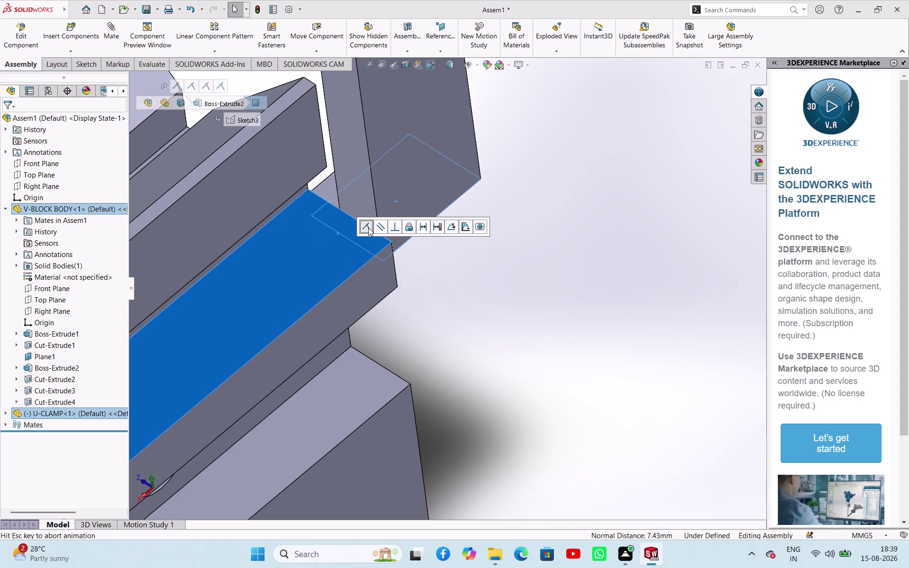
click(462, 260)
Orbit around the assembly to check the clamp's position over the V-groove.
middle_drag(486, 224, 531, 174)
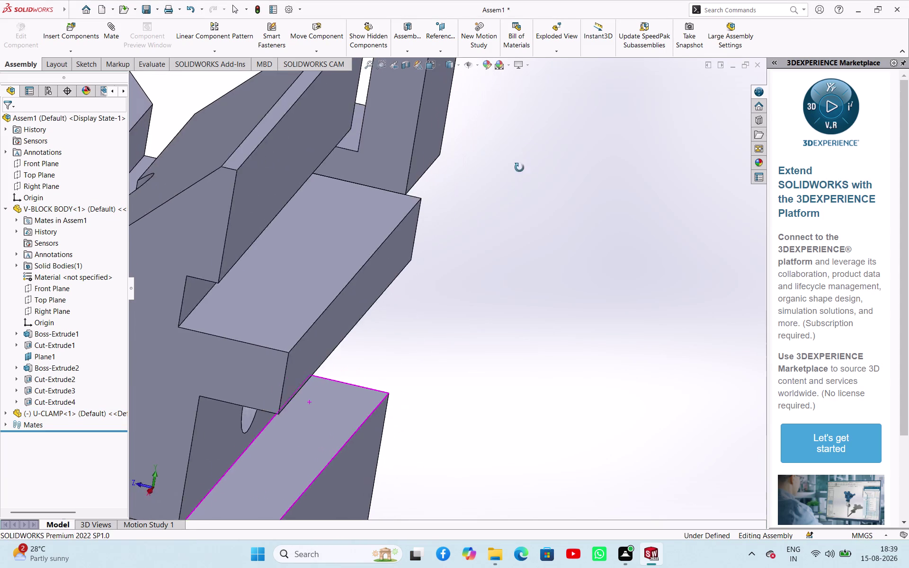
middle_drag(531, 174, 398, 102)
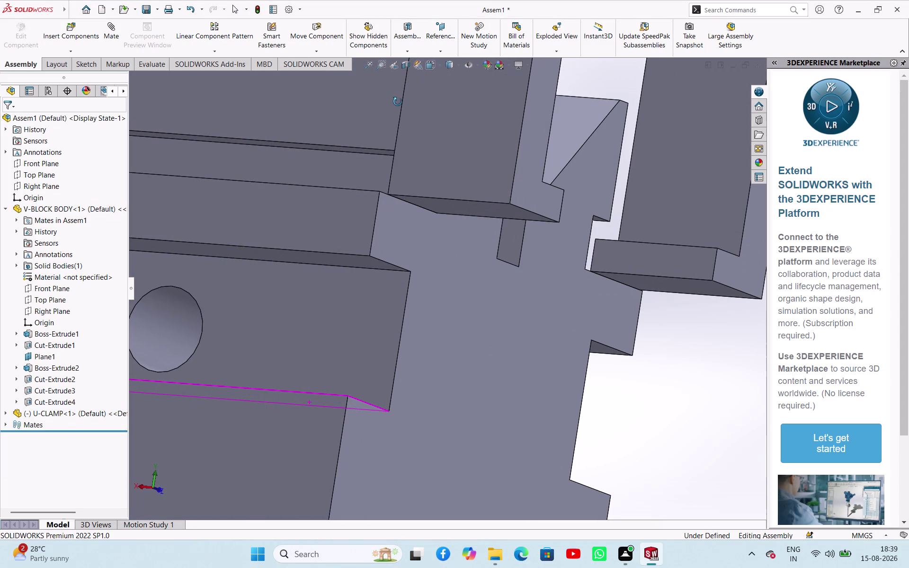
middle_drag(398, 102, 453, 208)
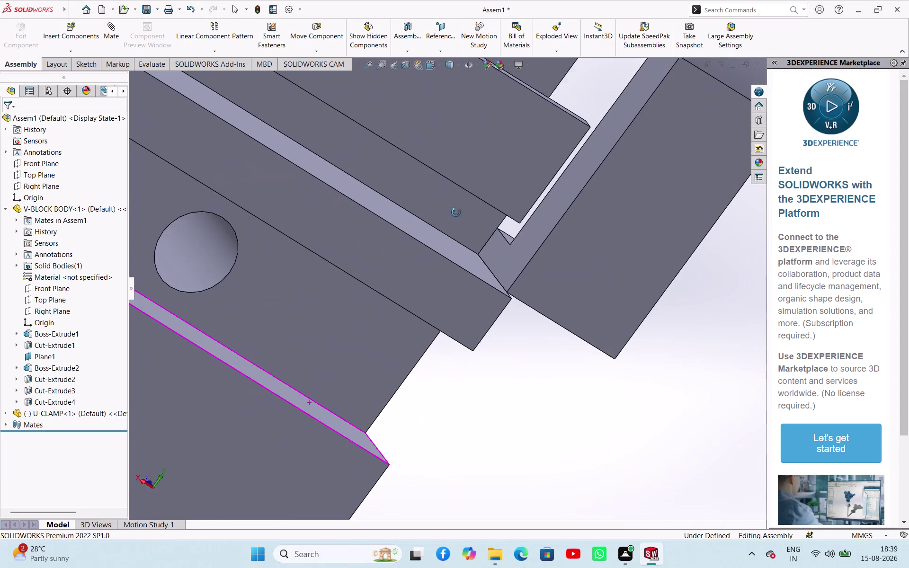
middle_drag(453, 208, 471, 245)
drag(502, 249, 279, 201)
click(671, 237)
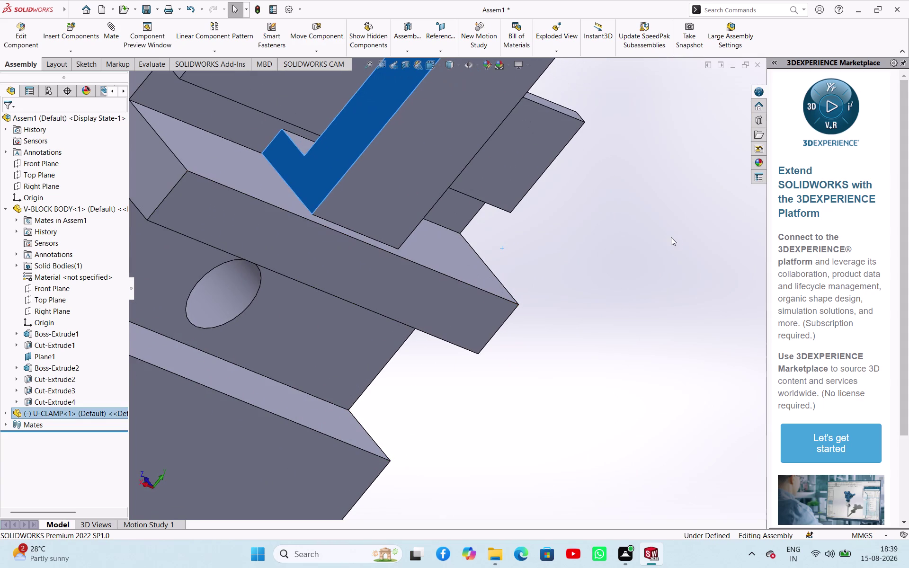
middle_drag(660, 243, 502, 162)
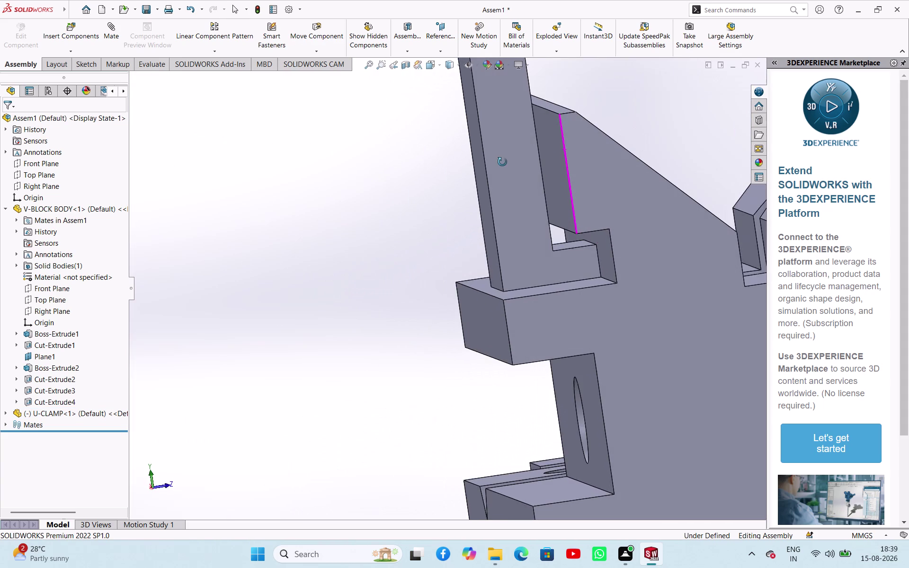
middle_drag(502, 162, 498, 159)
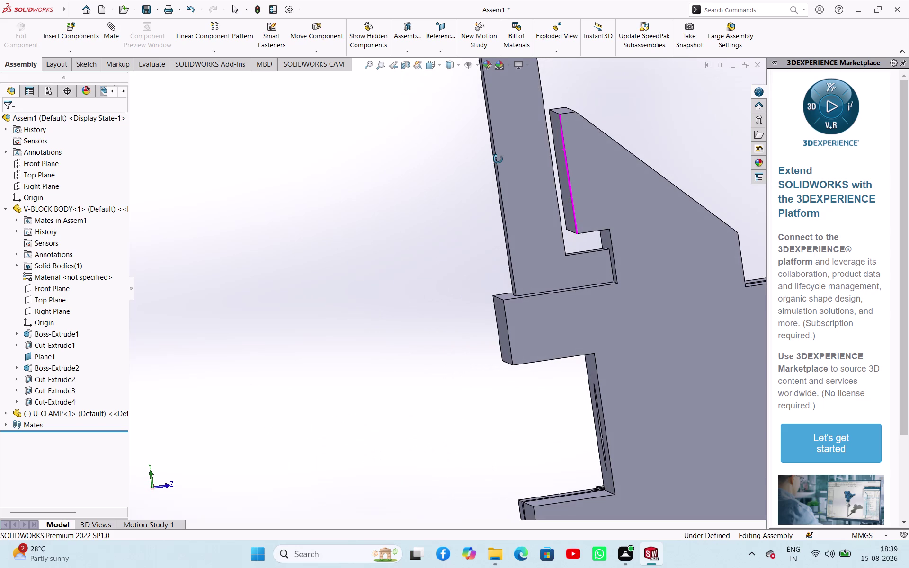
middle_drag(498, 159, 519, 177)
scroll(up, 3)
scroll(up, 3)
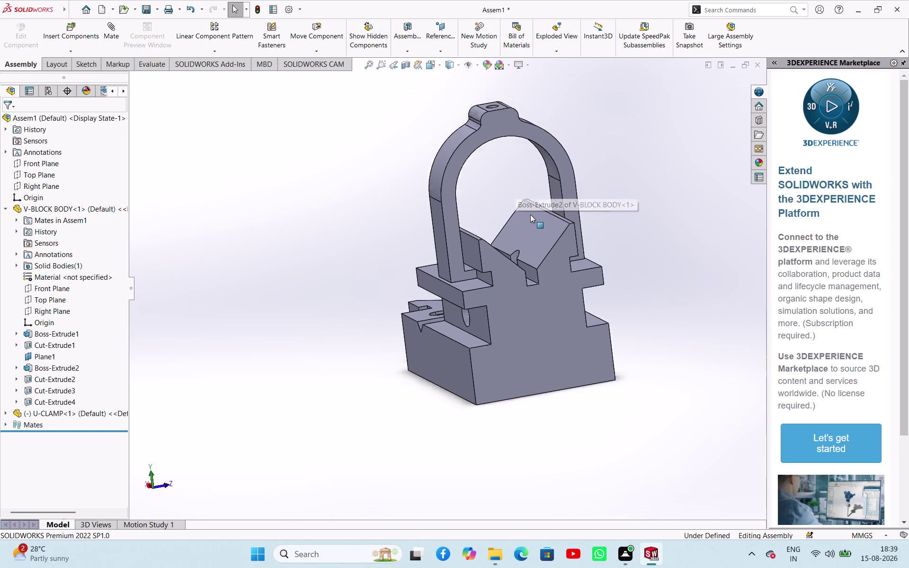
scroll(up, 3)
middle_drag(590, 179, 599, 252)
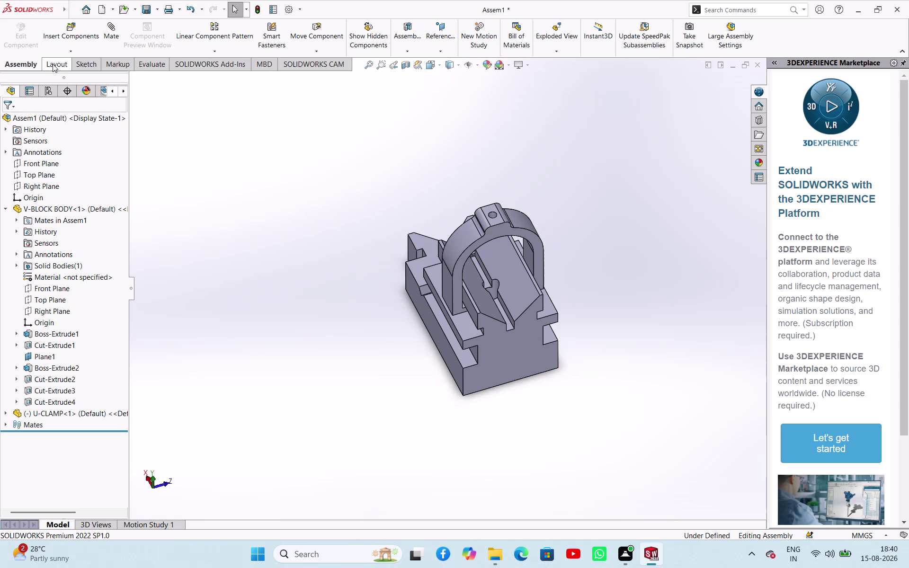
Insert the FASTNER part file and drop it beside the V-block body.
click(58, 51)
click(66, 62)
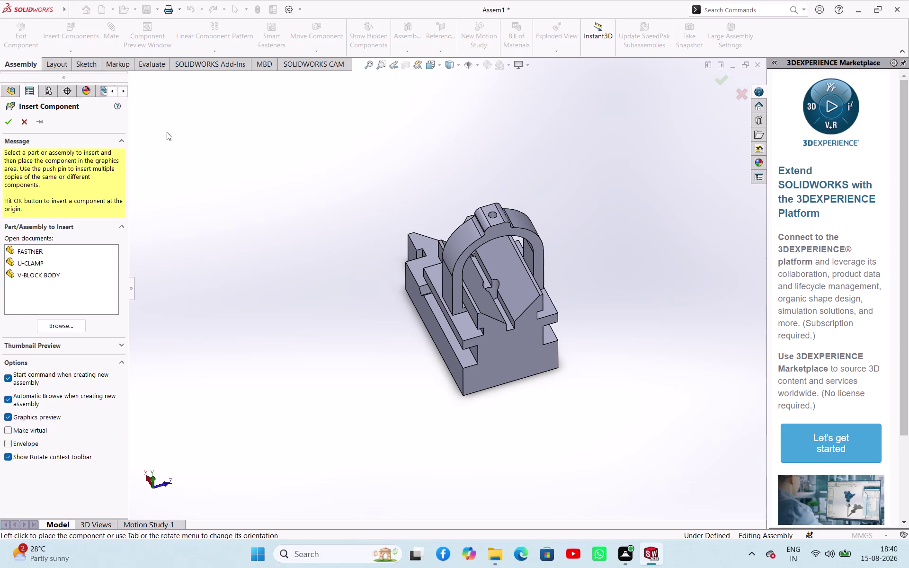
click(62, 328)
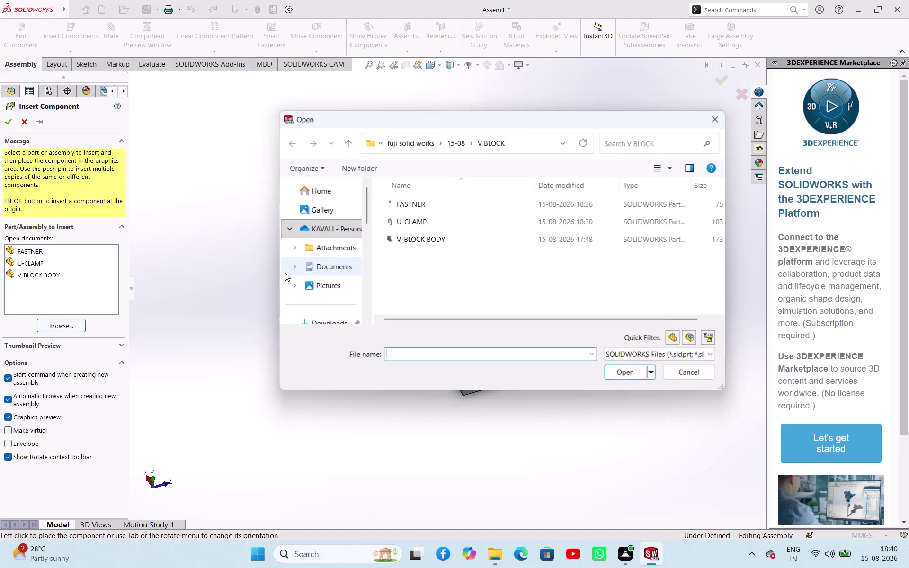
click(413, 206)
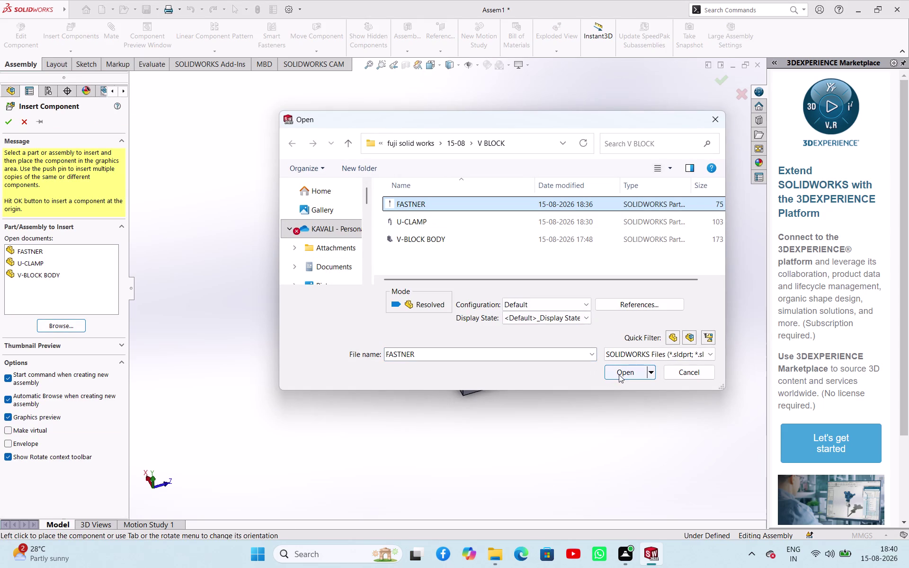
click(619, 375)
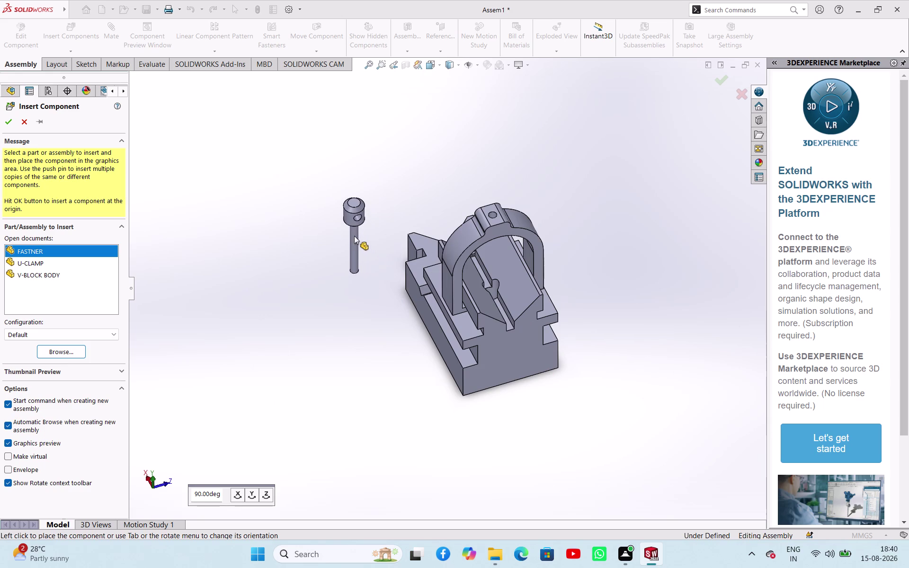
click(354, 235)
scroll(down, 3)
scroll(up, 3)
middle_drag(385, 267, 429, 146)
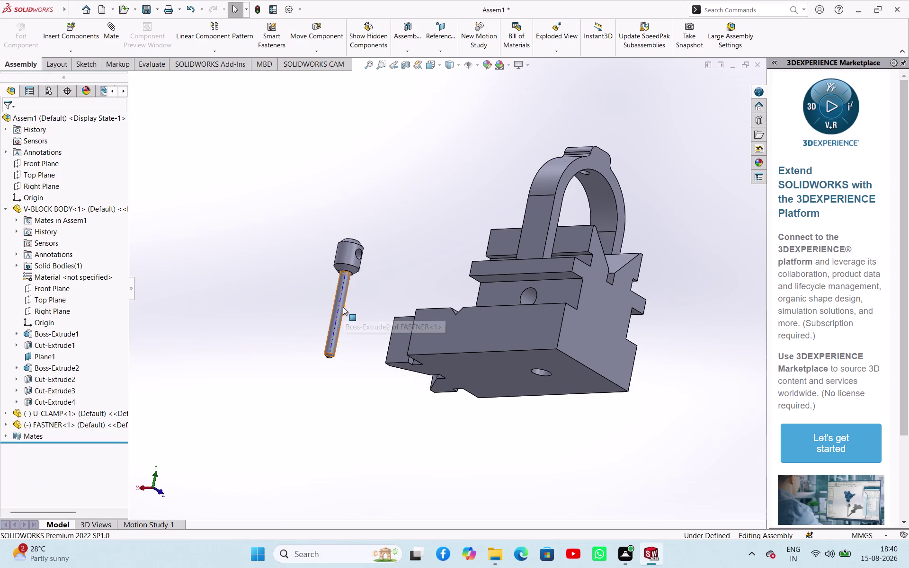
Make the fastener shaft concentric with the hole on top of the clamp.
click(343, 306)
middle_drag(411, 216, 361, 356)
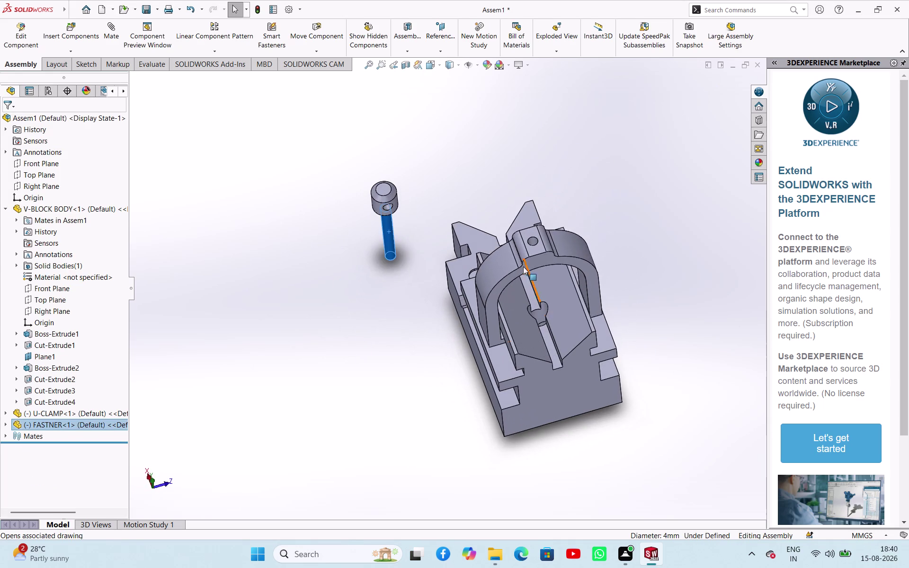
scroll(down, 3)
click(504, 239)
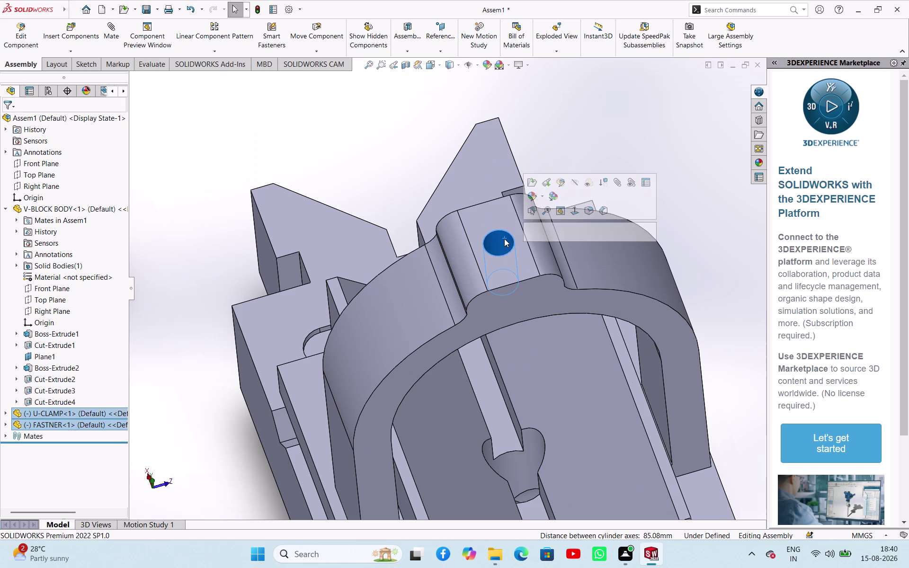
click(578, 231)
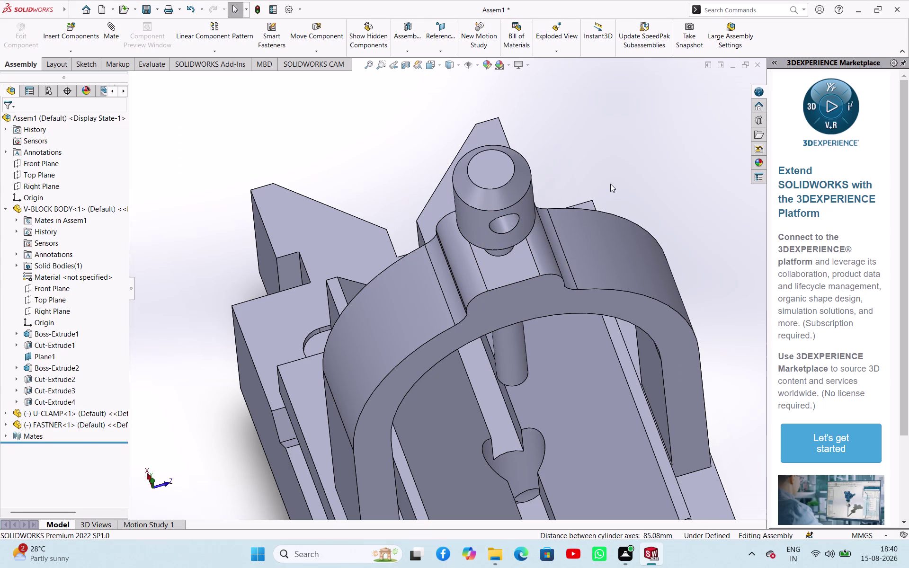
Mate the fastener head's underside coincident with the clamp's top face.
scroll(down, 3)
middle_drag(595, 159, 591, 95)
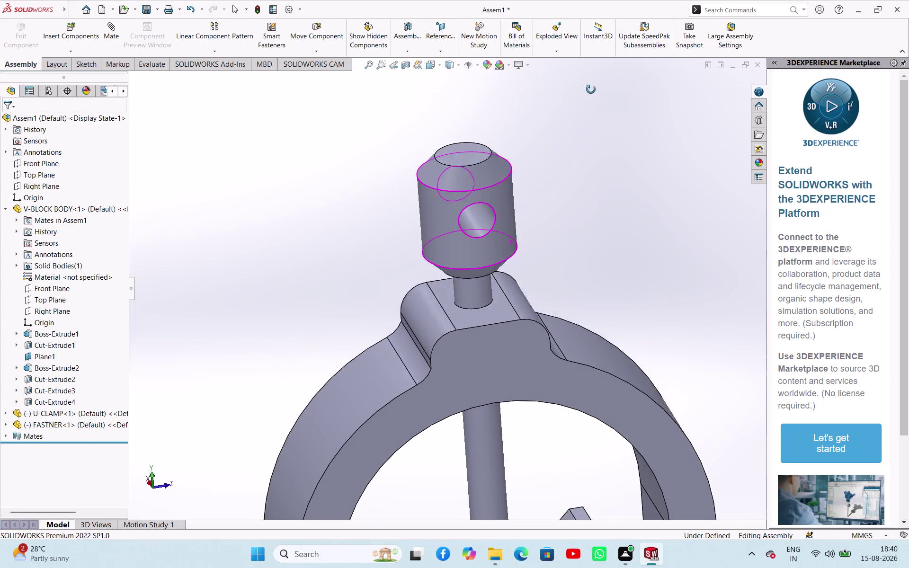
middle_drag(591, 95, 591, 72)
scroll(down, 3)
middle_drag(496, 265, 502, 227)
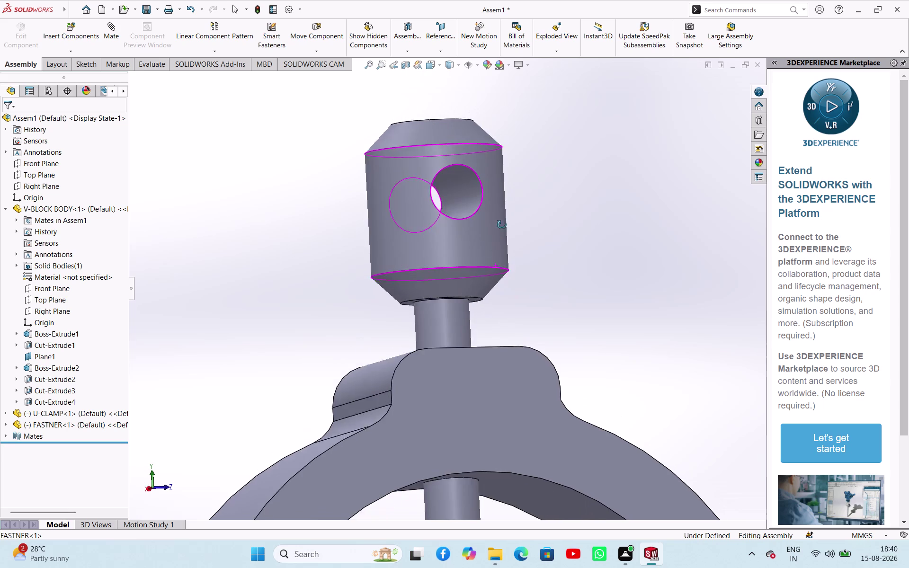
middle_drag(501, 228, 494, 192)
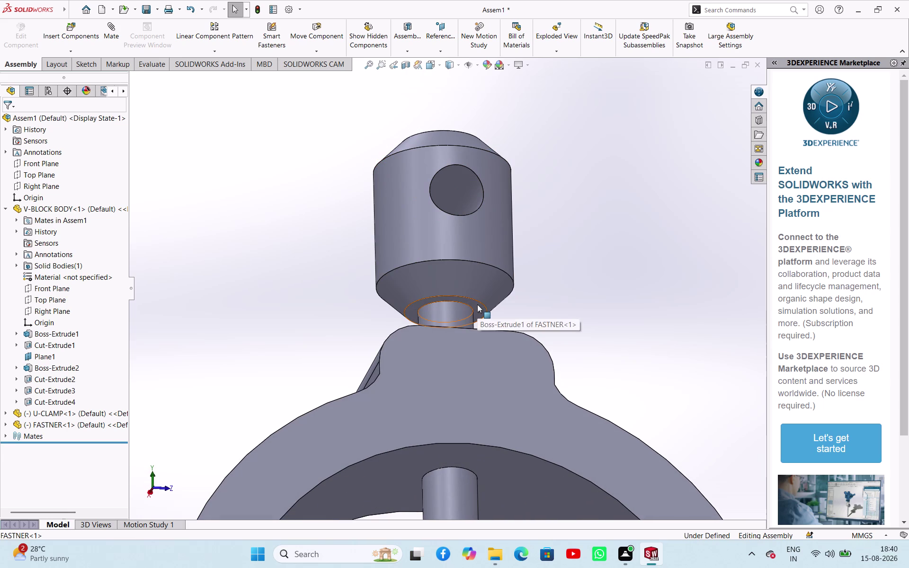
click(561, 291)
scroll(up, 3)
scroll(down, 3)
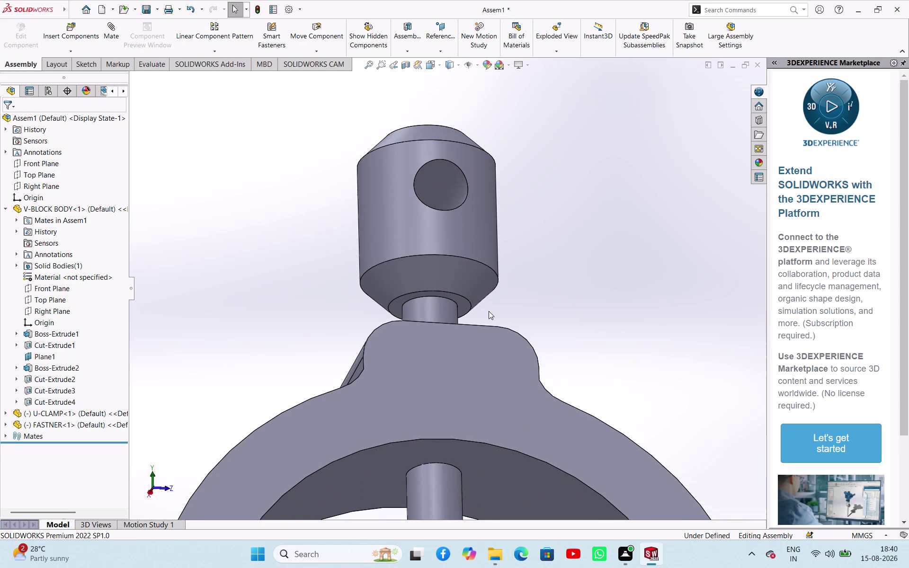
click(465, 307)
middle_drag(570, 275, 559, 344)
middle_drag(578, 265, 578, 265)
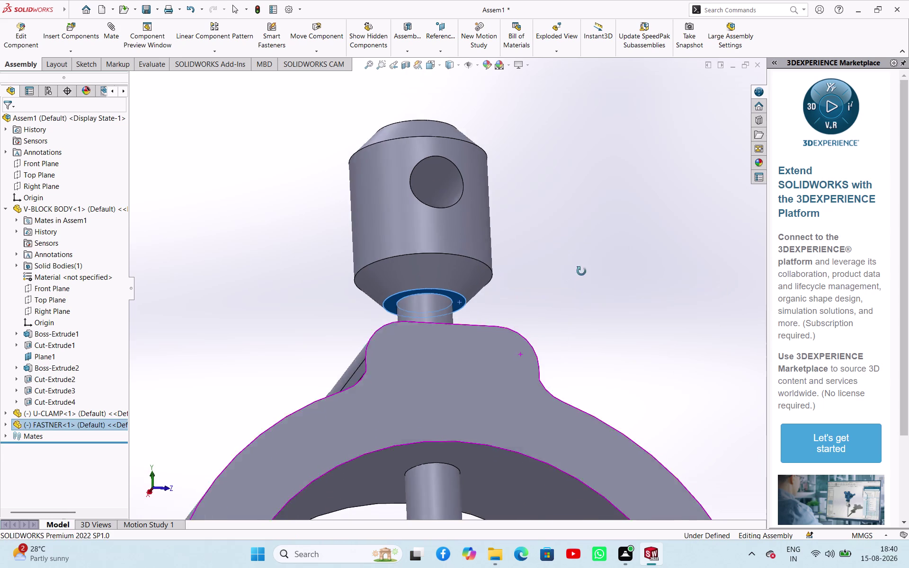
middle_drag(578, 264, 560, 394)
click(480, 318)
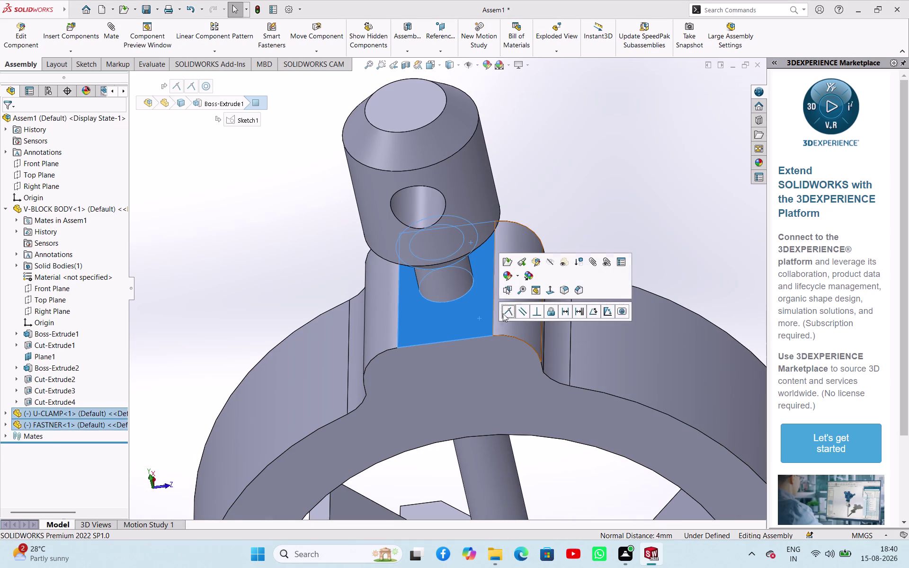
click(509, 312)
Orbit and zoom out to an angled overview of the whole assembly.
click(612, 207)
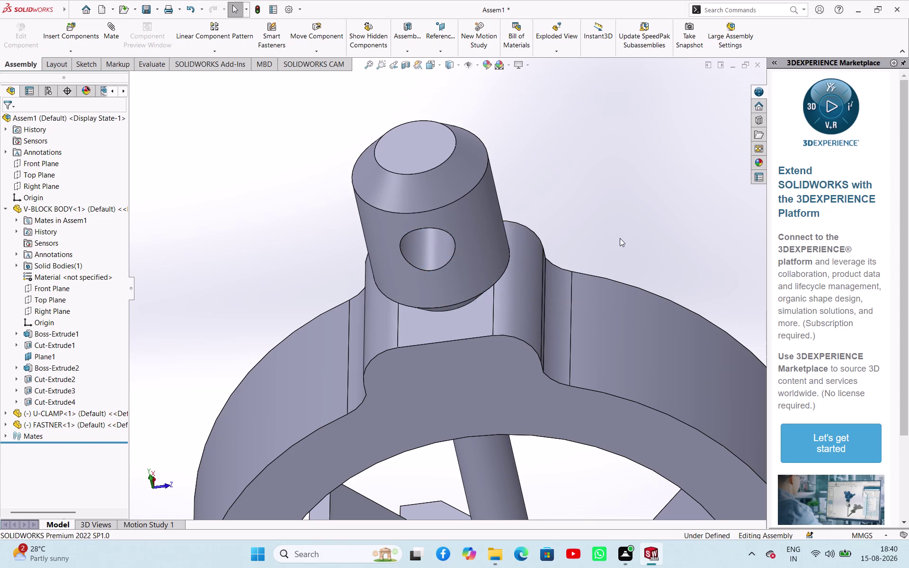
middle_drag(620, 238, 632, 203)
scroll(up, 3)
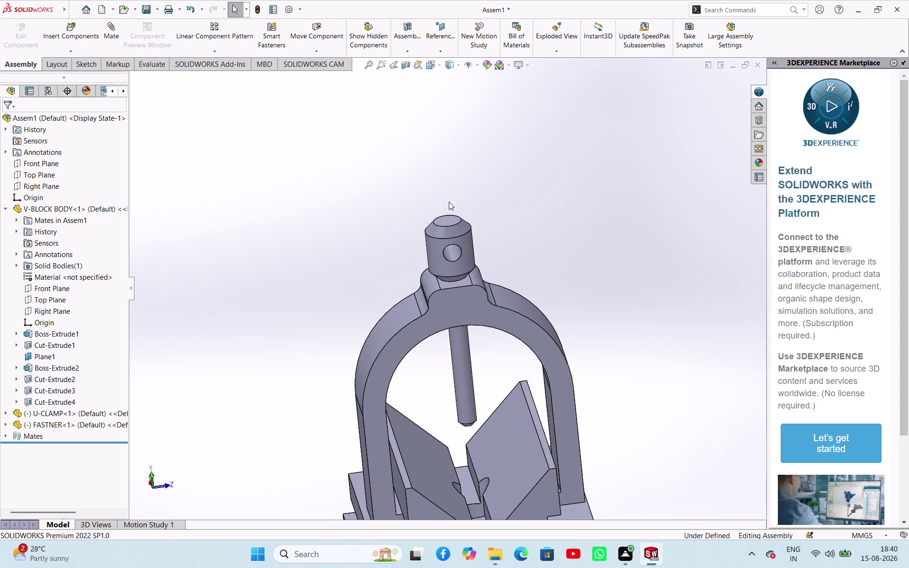
scroll(up, 3)
scroll(up, 3)
middle_drag(560, 334, 607, 323)
scroll(up, 3)
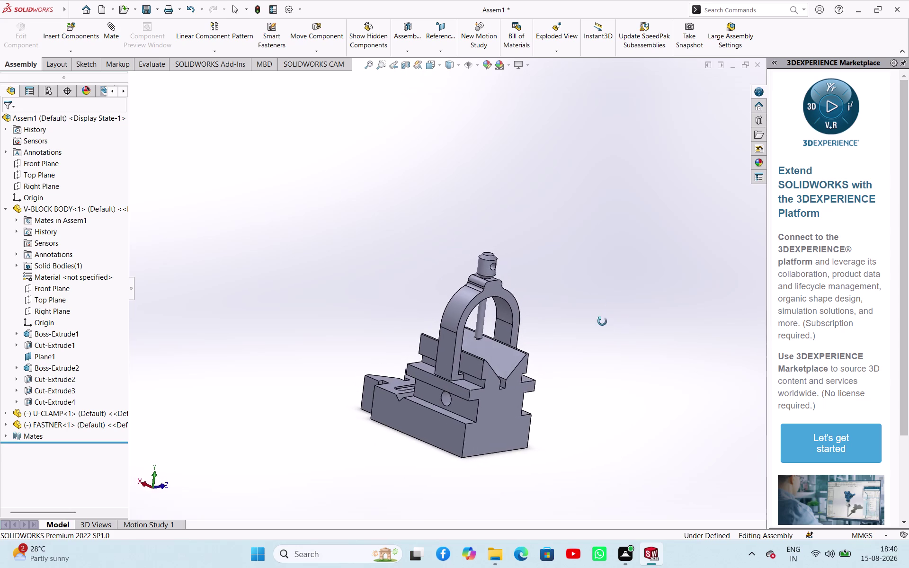
middle_drag(607, 323, 611, 330)
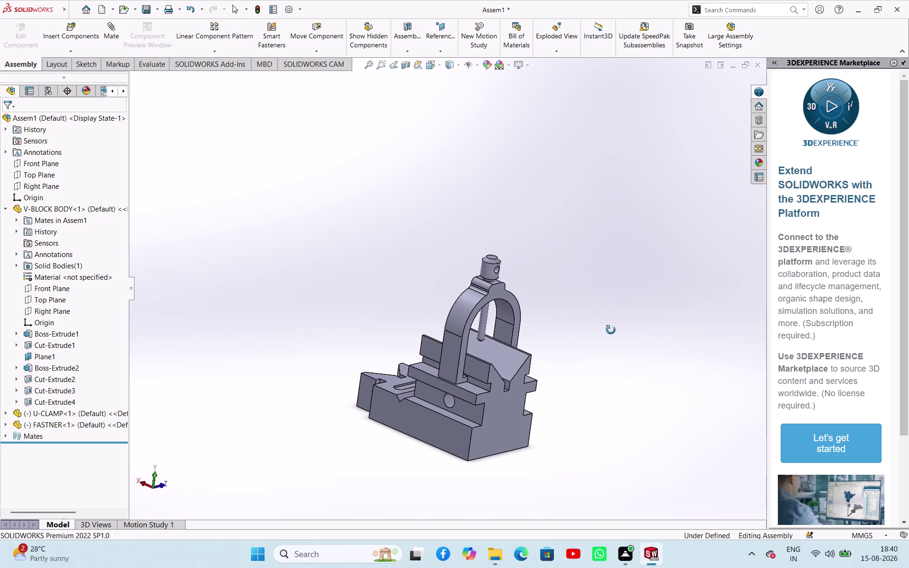
middle_drag(611, 330, 632, 360)
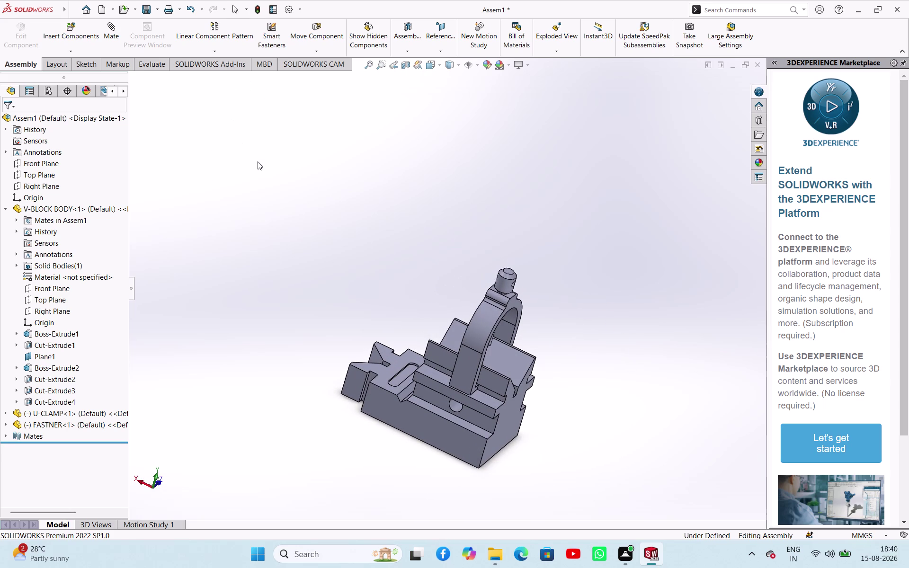
Start Save As and navigate to Desktop > fuji solid works > 15-08 > V BLOCK.
click(257, 161)
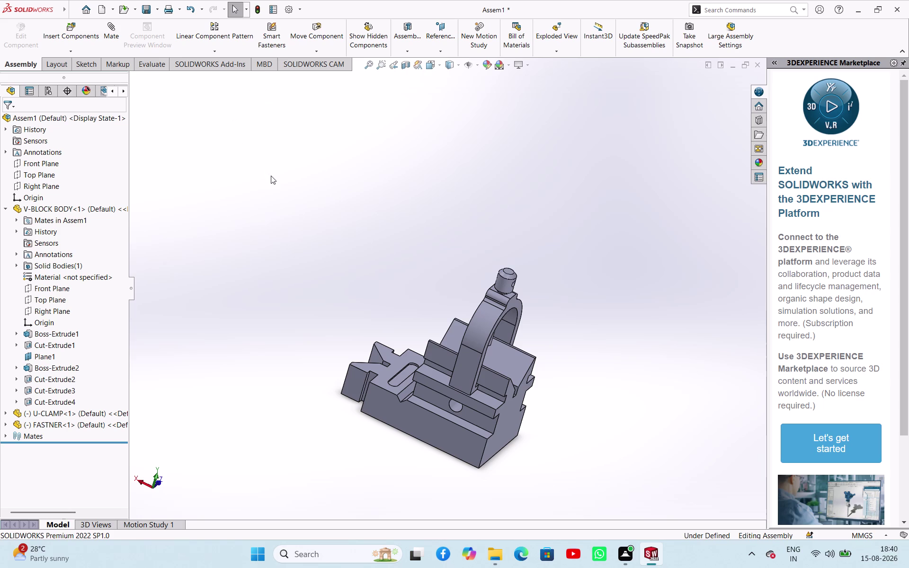
click(158, 11)
click(166, 32)
scroll(down, 3)
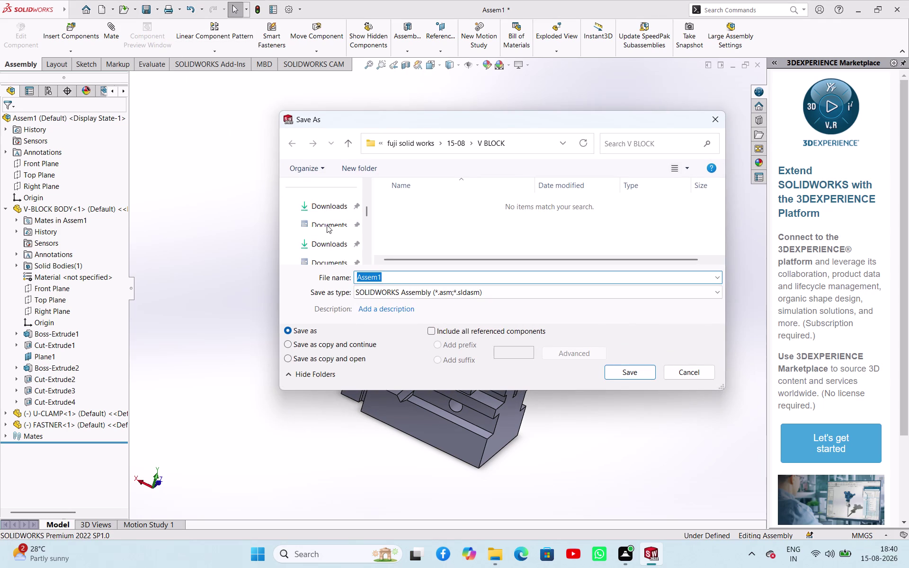
click(319, 242)
scroll(down, 3)
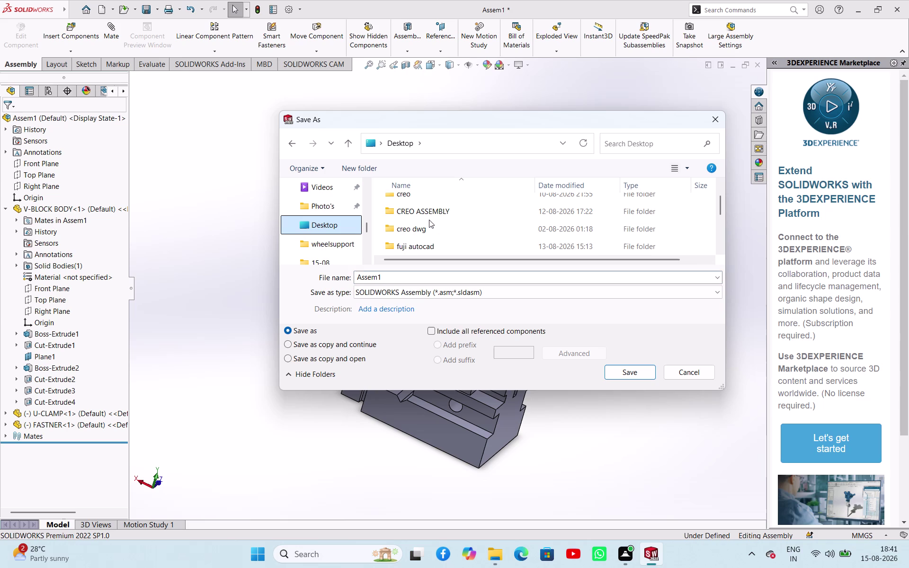
scroll(down, 3)
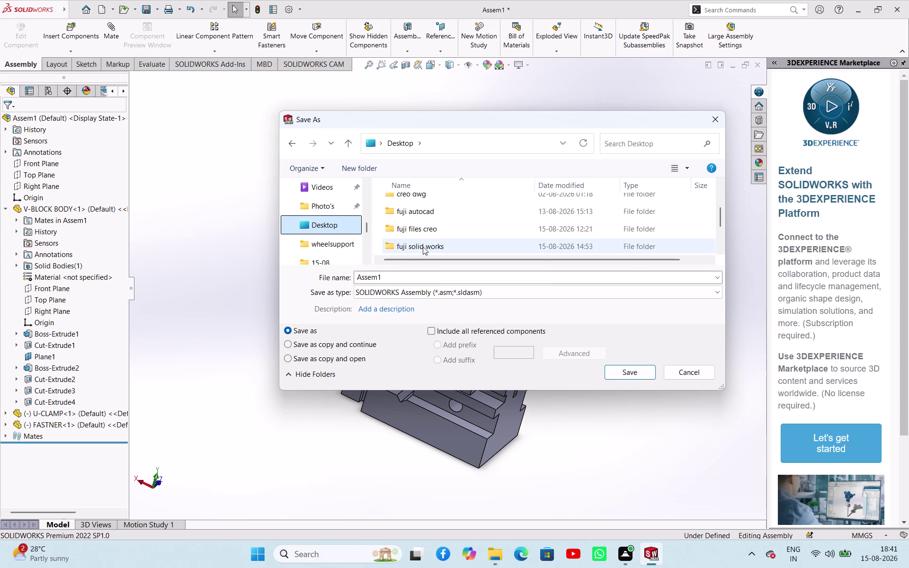
double_click(422, 246)
click(424, 206)
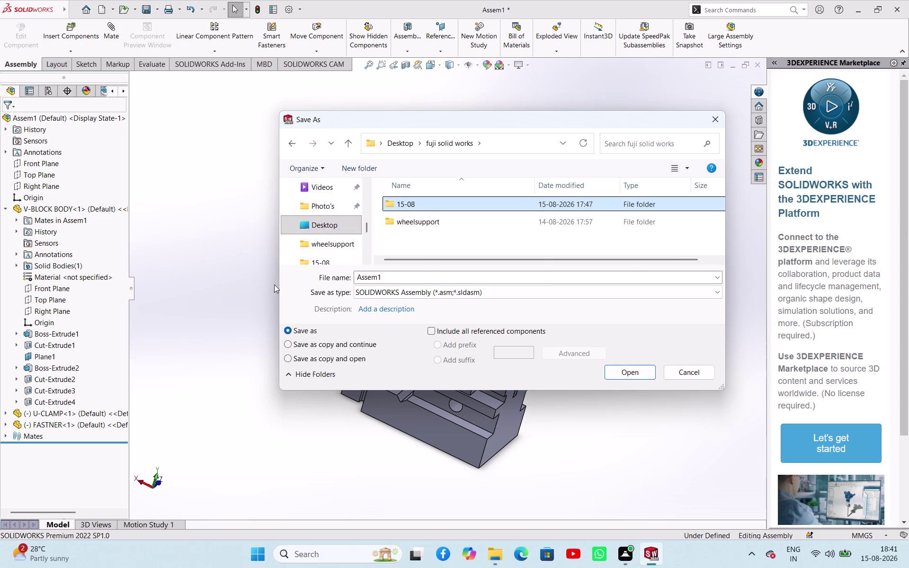
double_click(444, 205)
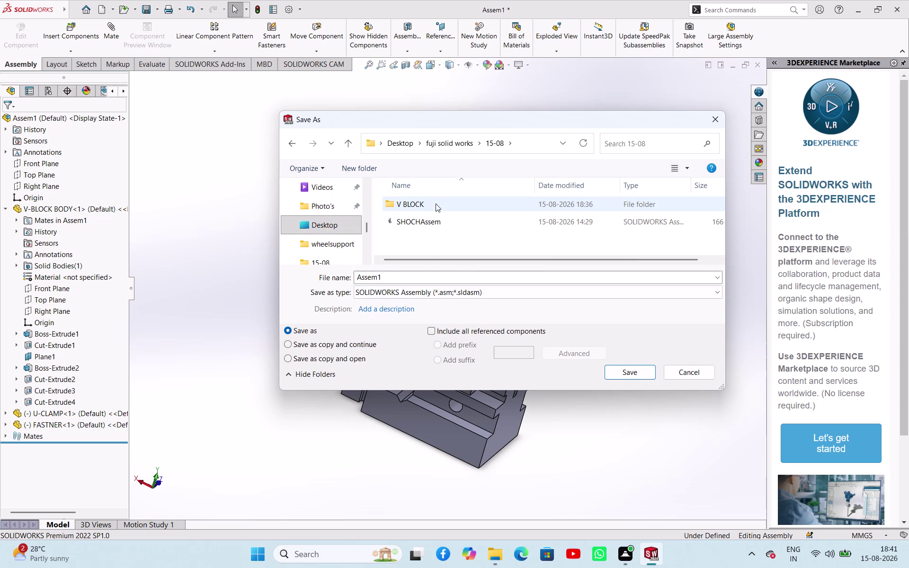
double_click(427, 208)
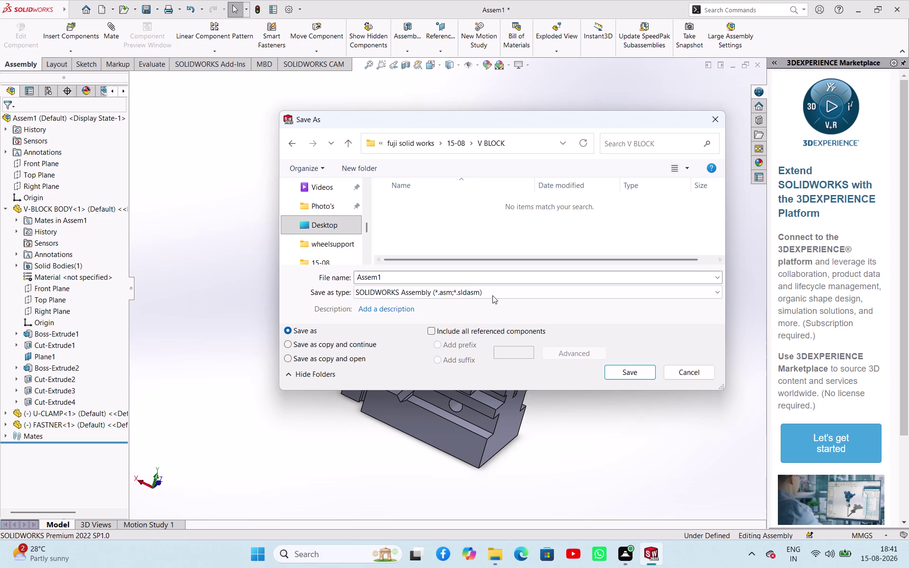
Name the file 'V-BLOCK Assem1' and confirm the save.
click(473, 280)
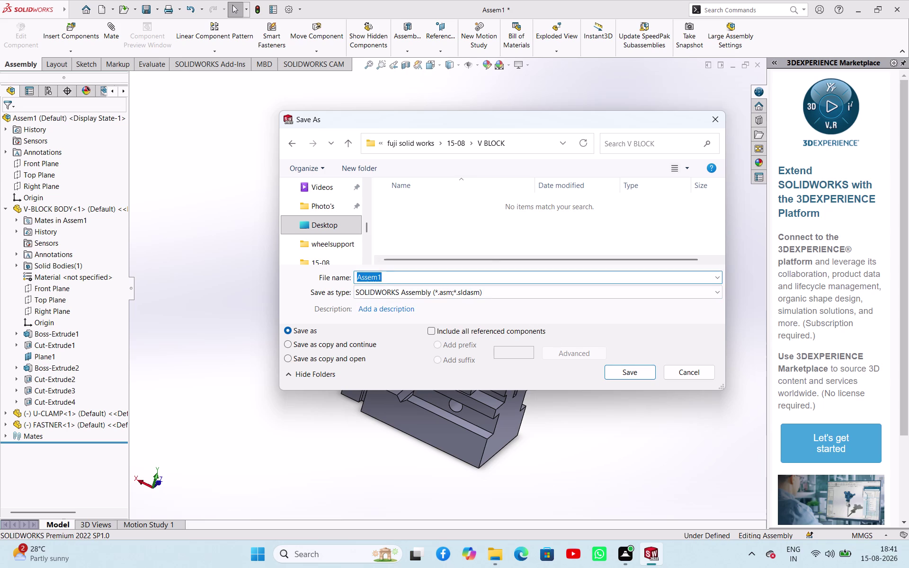
click(473, 280)
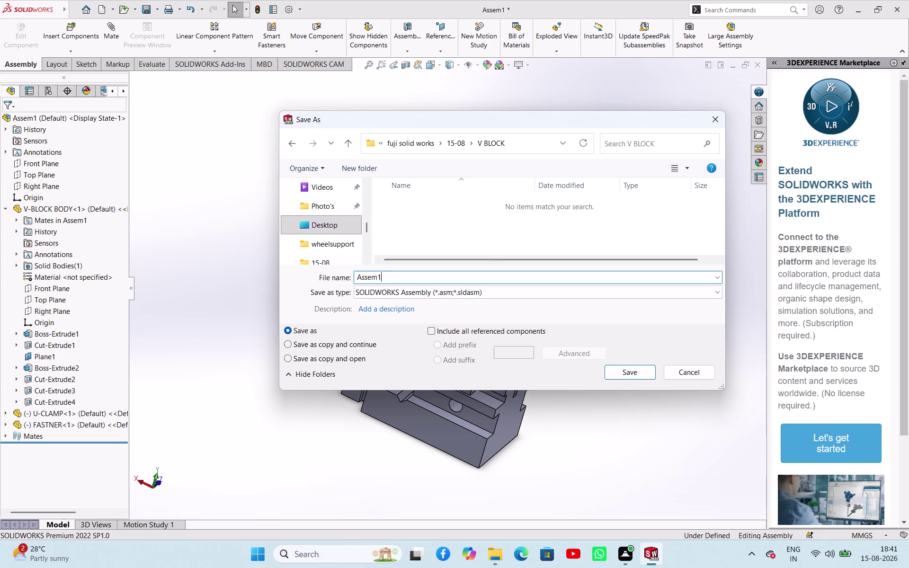
key(Left)
key(Left)
key(Left)
text(V-B)
text(L)
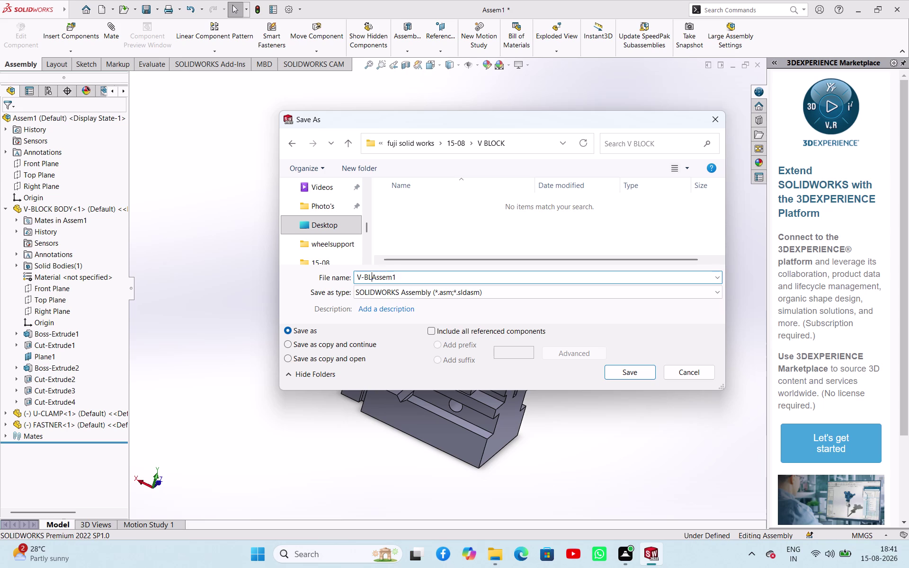
text(OCK)
key(space)
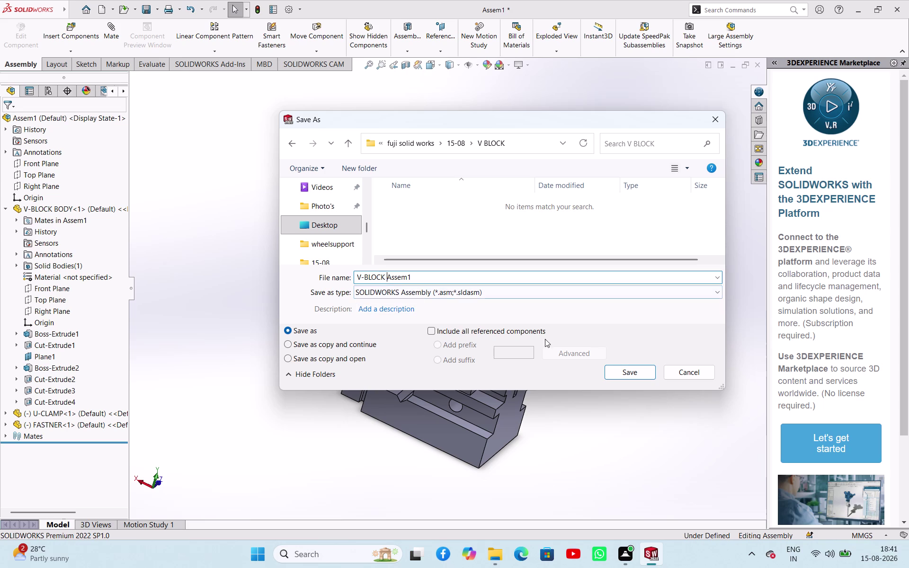
click(627, 376)
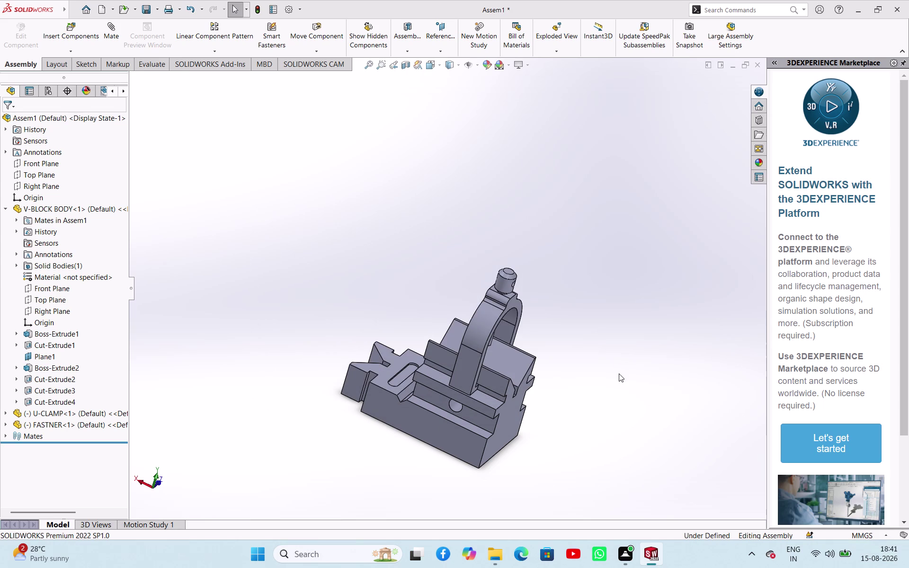
click(572, 274)
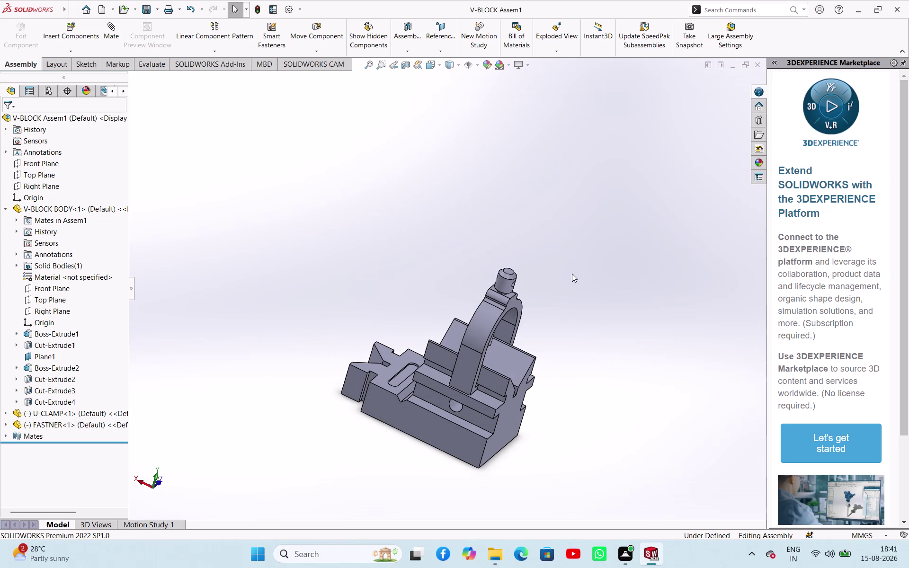
Save the assembly and create a new drawing on an A0 (ISO) sheet.
key(ctrl+s)
key(ctrl+n)
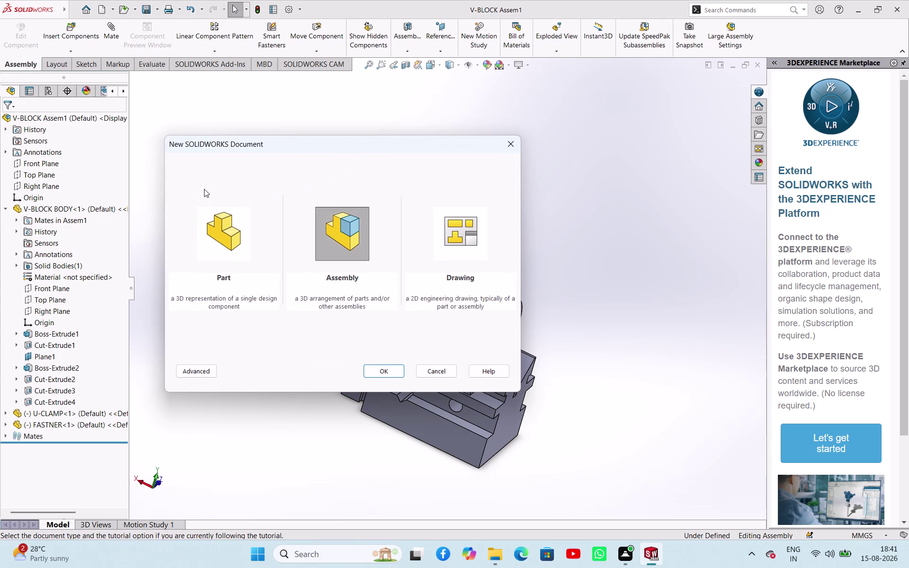
click(451, 232)
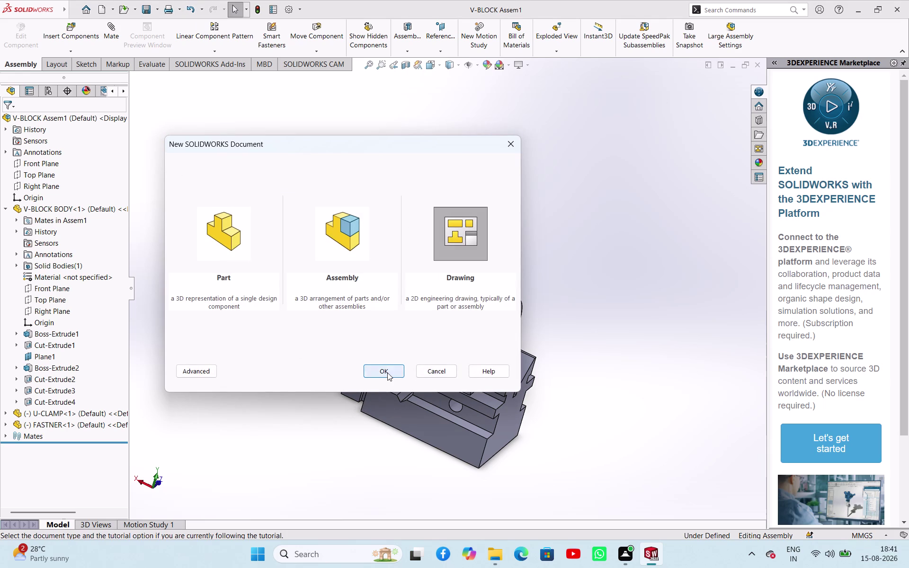
click(387, 373)
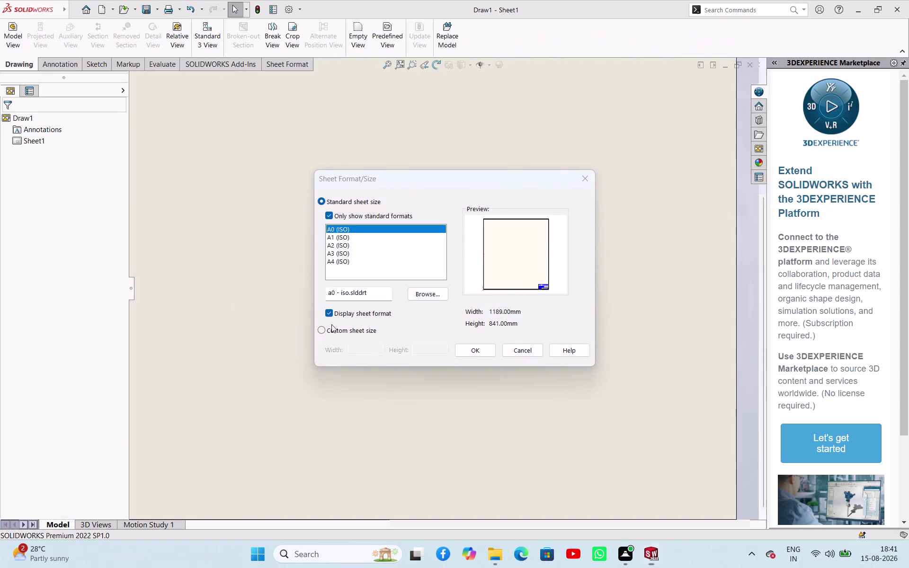
click(474, 352)
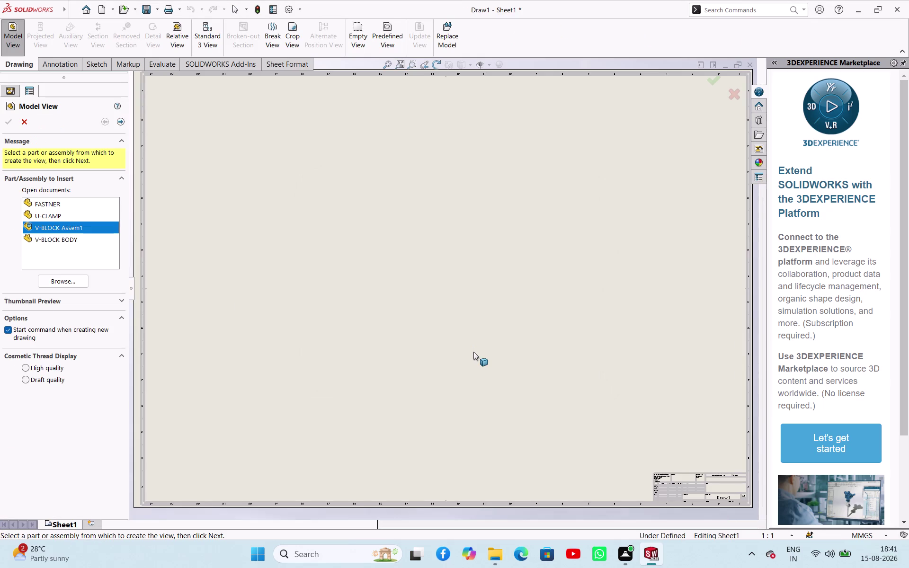
Browse to V-BLOCK Assem1 and open it as the drawing view's model.
click(75, 283)
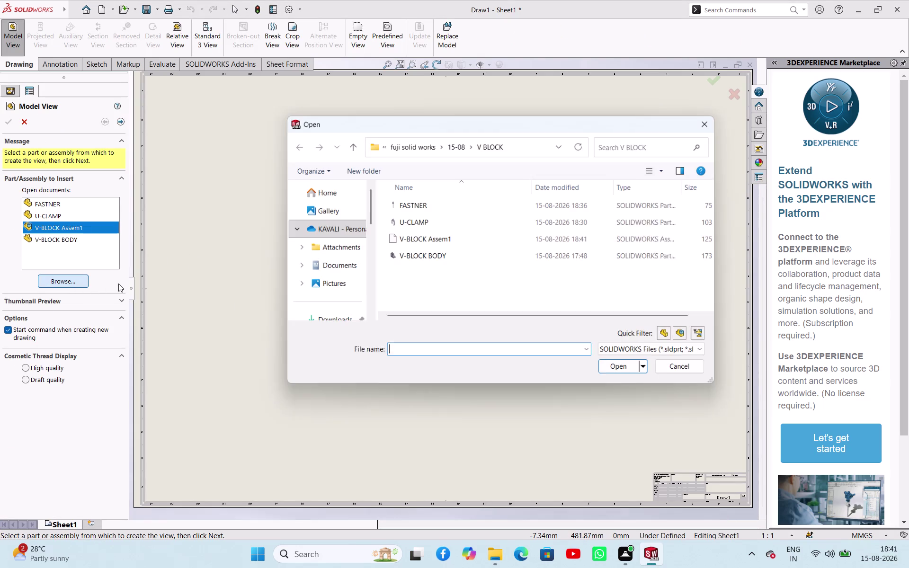
click(423, 242)
click(624, 371)
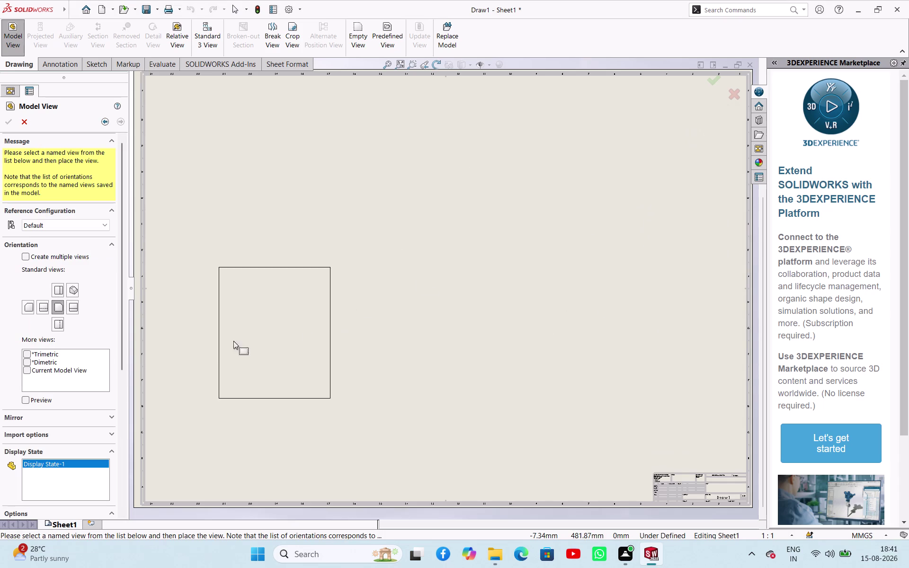
drag(122, 340, 115, 408)
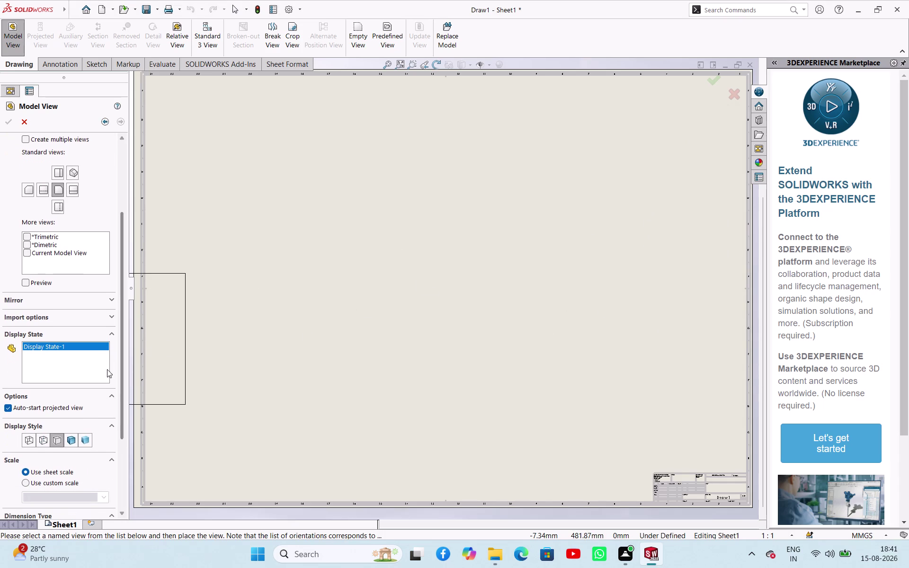
Place an isometric view at custom scale 2:1 near the sheet's top right.
click(73, 172)
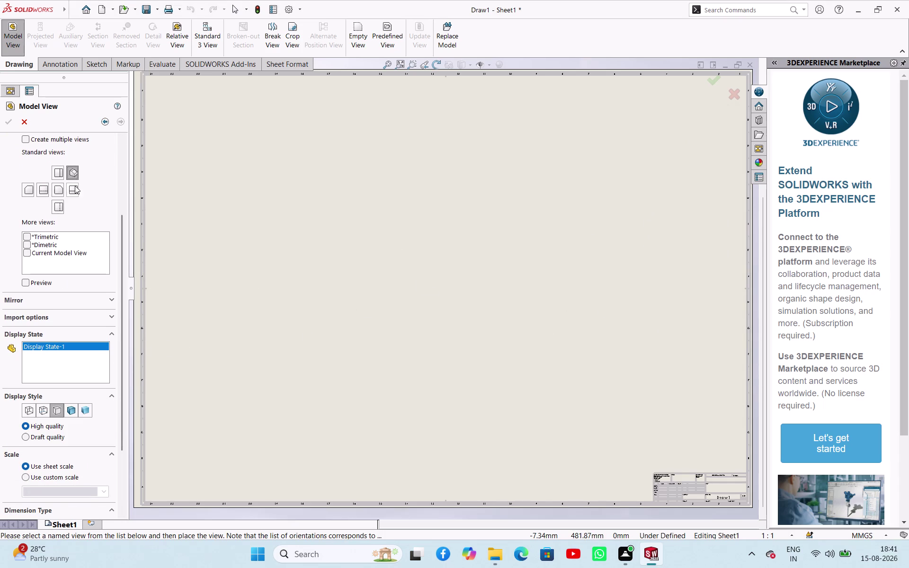
click(75, 475)
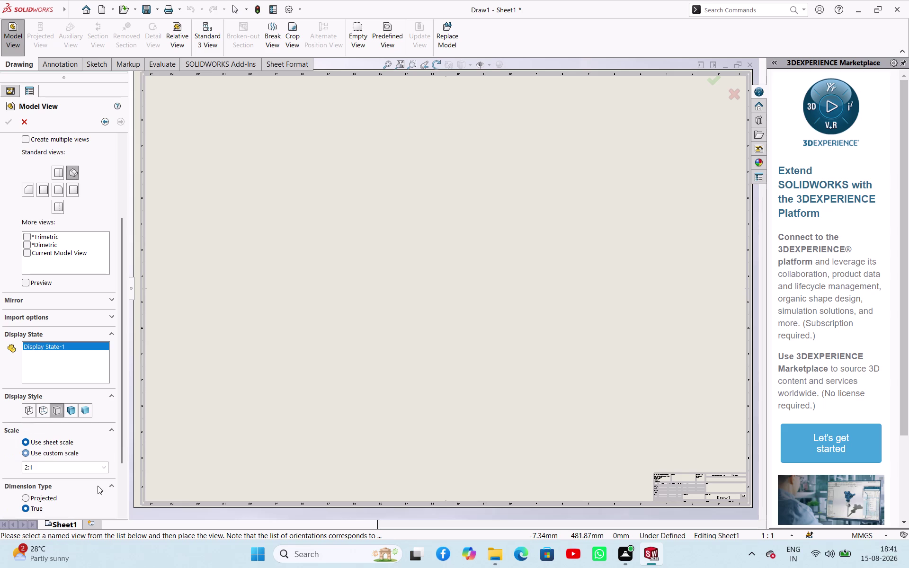
click(105, 467)
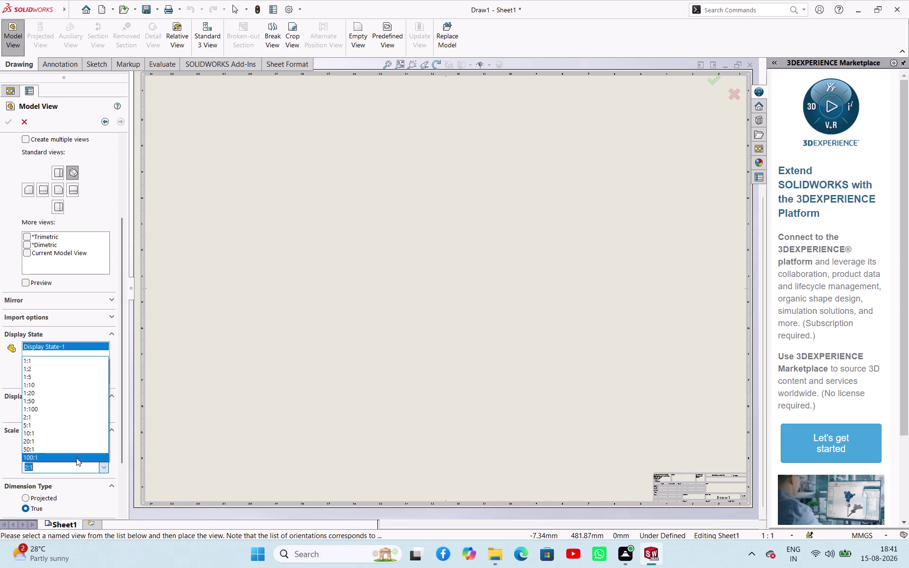
click(67, 425)
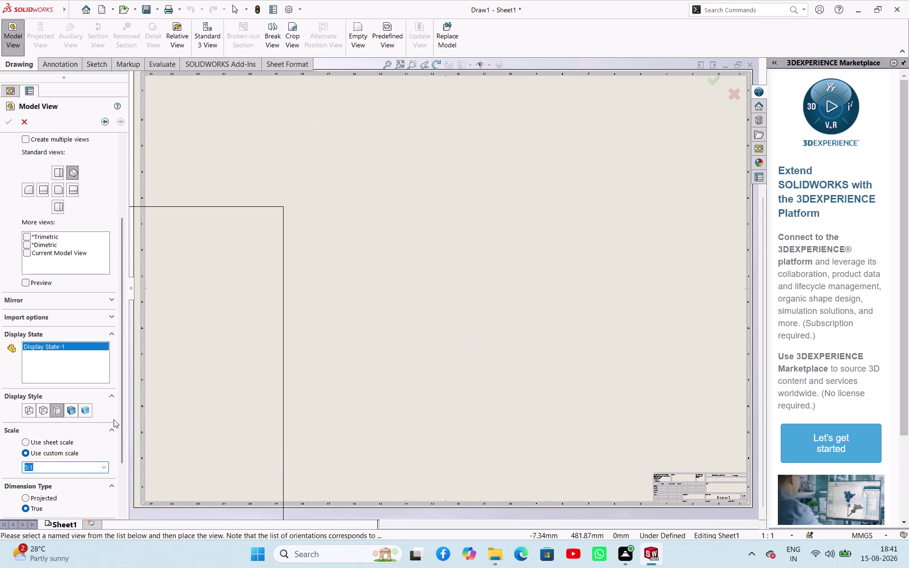
click(105, 469)
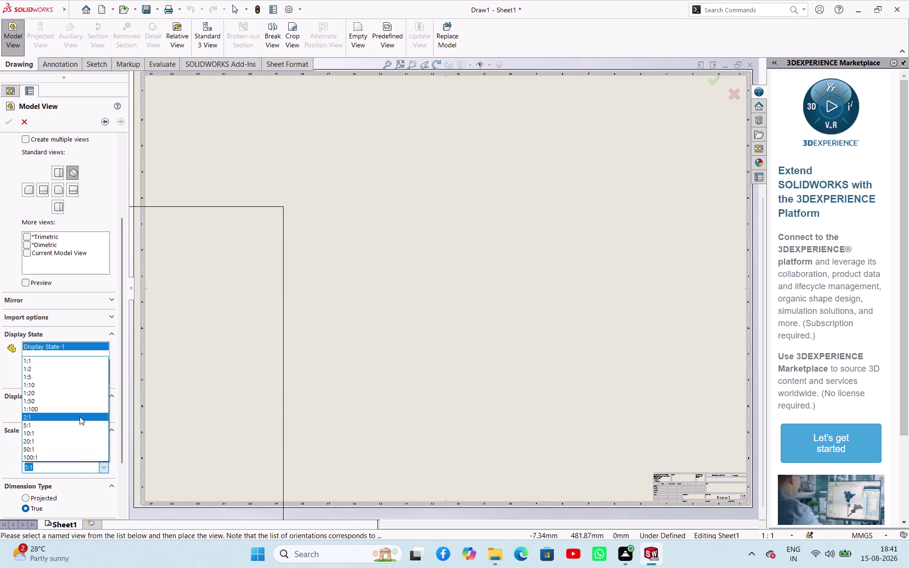
click(62, 419)
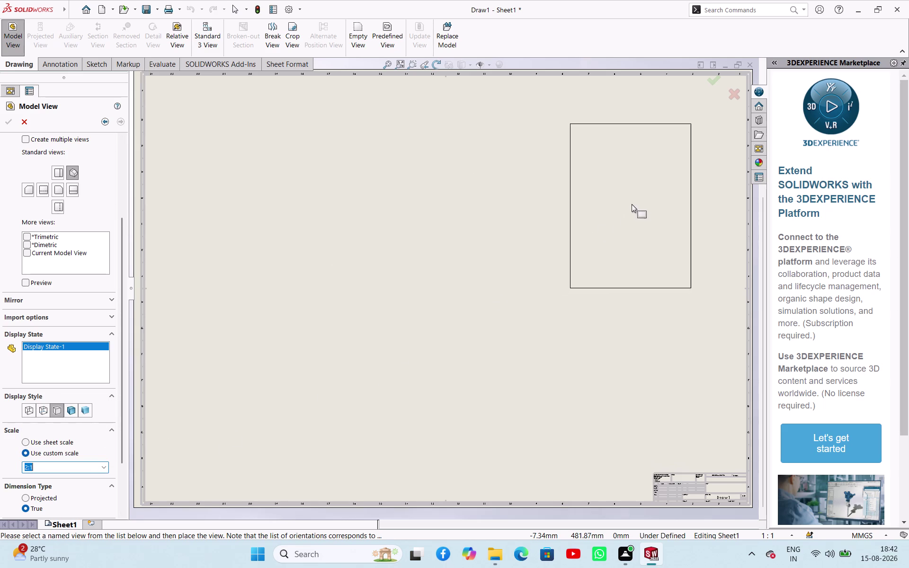
click(653, 189)
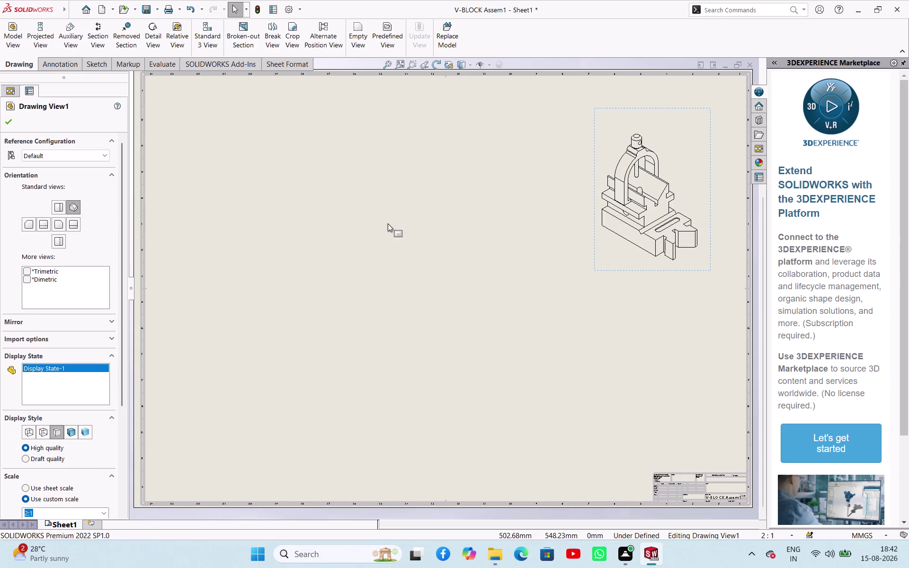
Finish placing the drawing view and zoom to check the sheet.
click(71, 432)
click(337, 312)
scroll(up, 3)
scroll(down, 3)
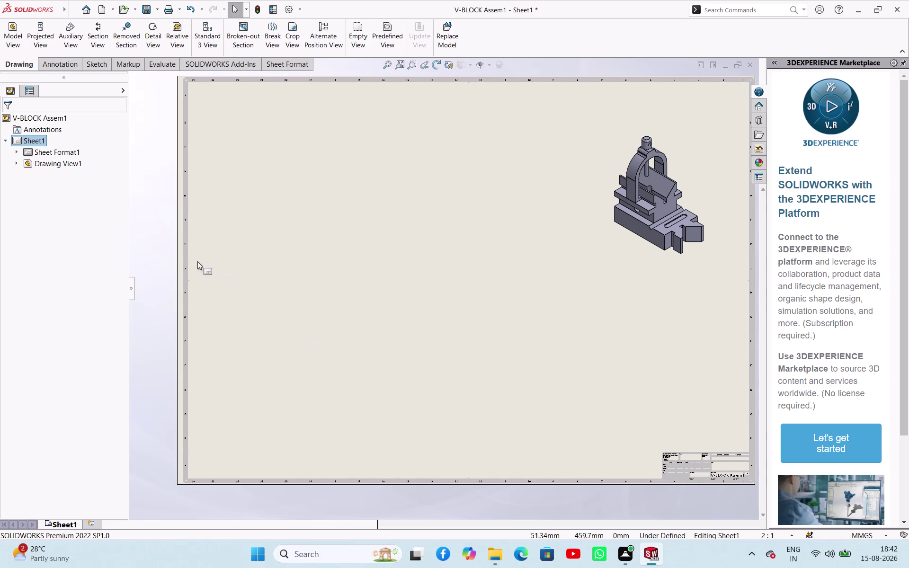
Select the isometric view and edit its custom scale value.
click(645, 222)
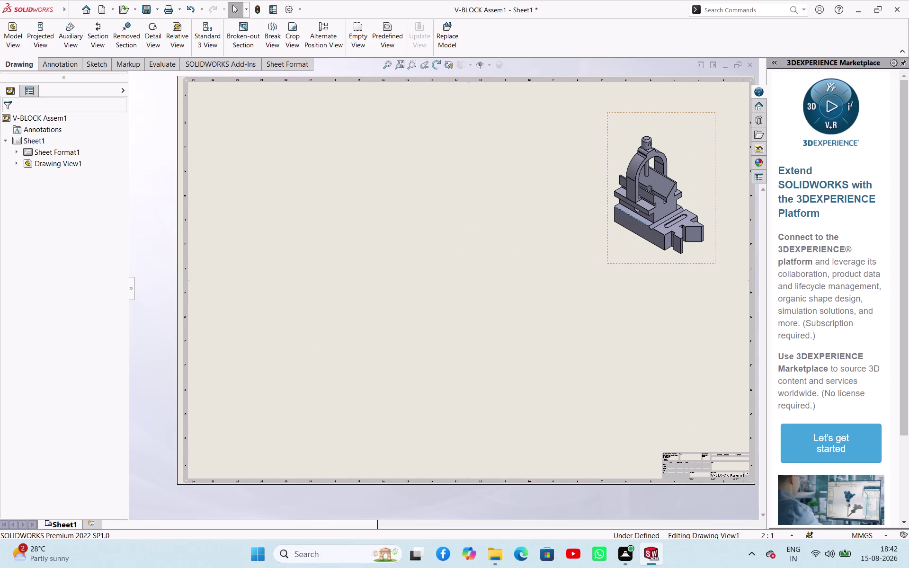
drag(123, 397, 126, 438)
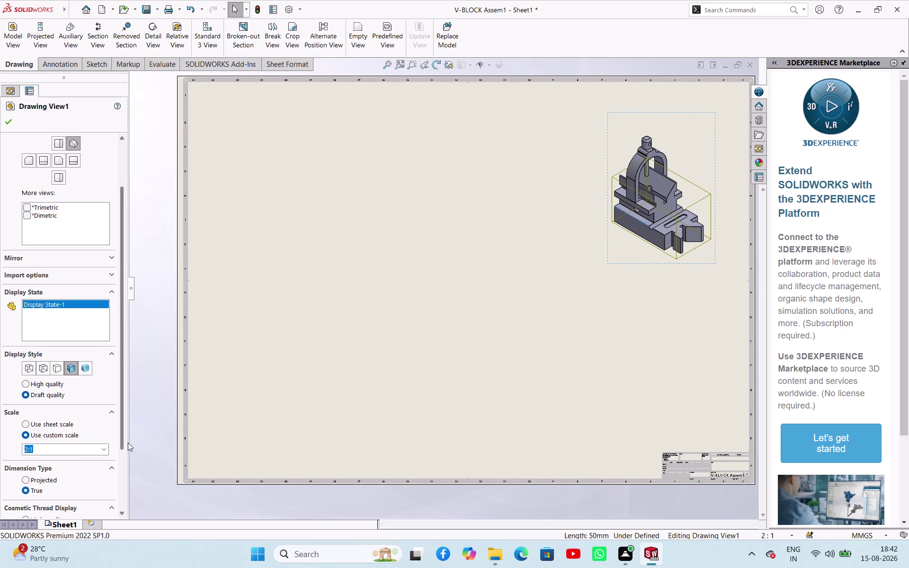
drag(126, 438, 129, 448)
double_click(57, 438)
click(58, 445)
click(59, 442)
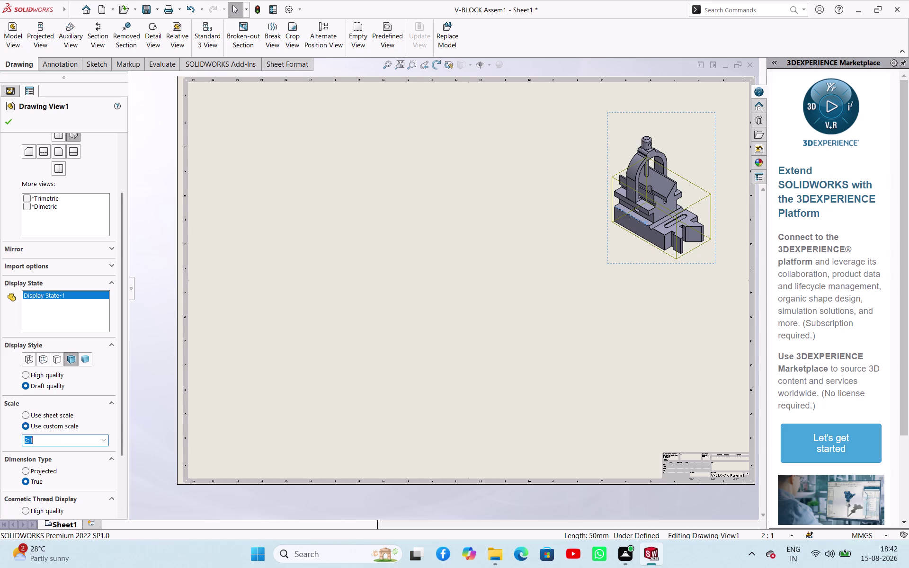
key(BackSpace)
key(3)
click(340, 390)
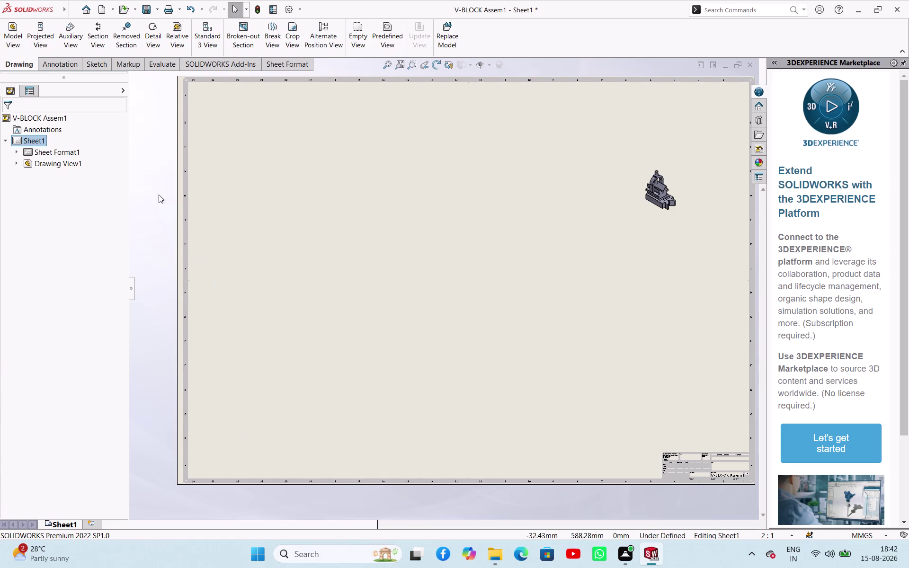
Reselect the shrunken view, try 5:1 scale, then settle back on 2:1.
click(665, 201)
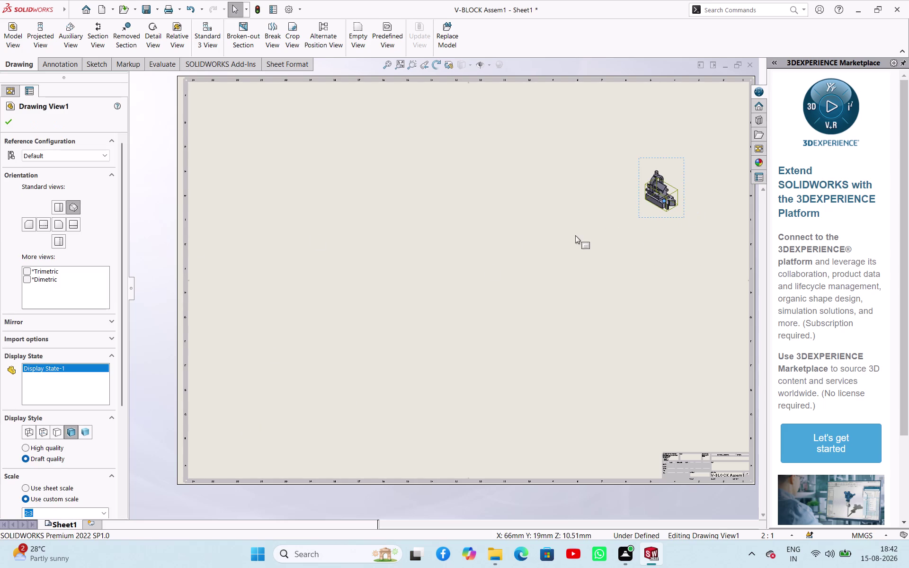
scroll(down, 3)
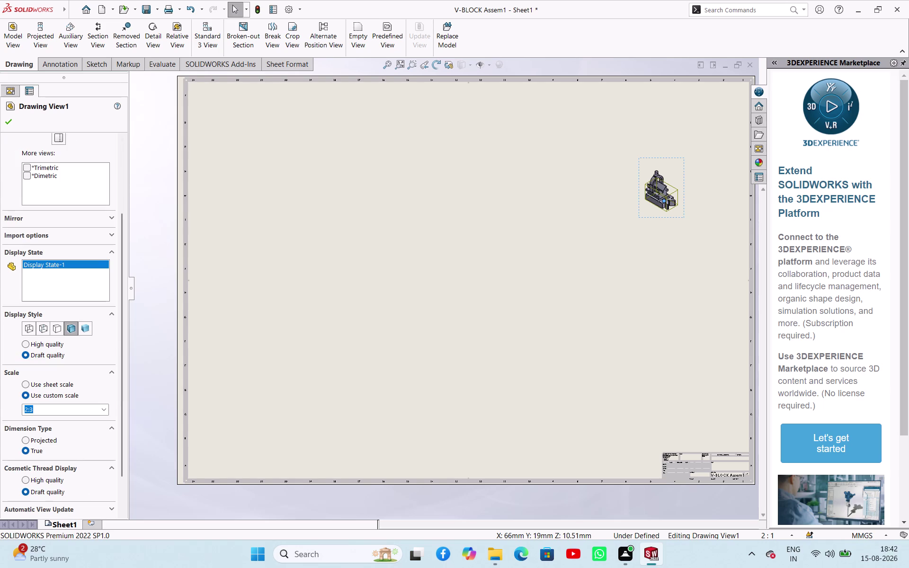
click(70, 411)
click(62, 410)
click(57, 406)
click(101, 410)
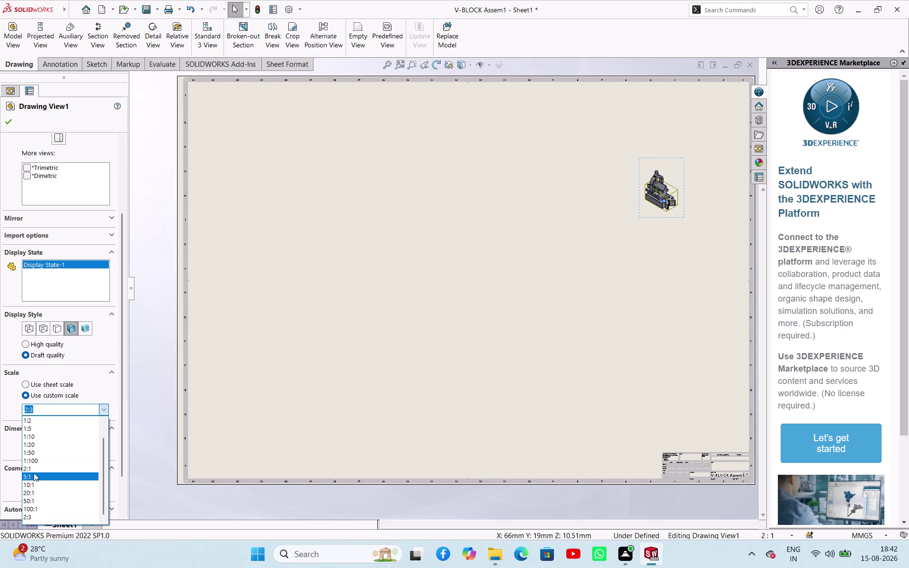
click(33, 473)
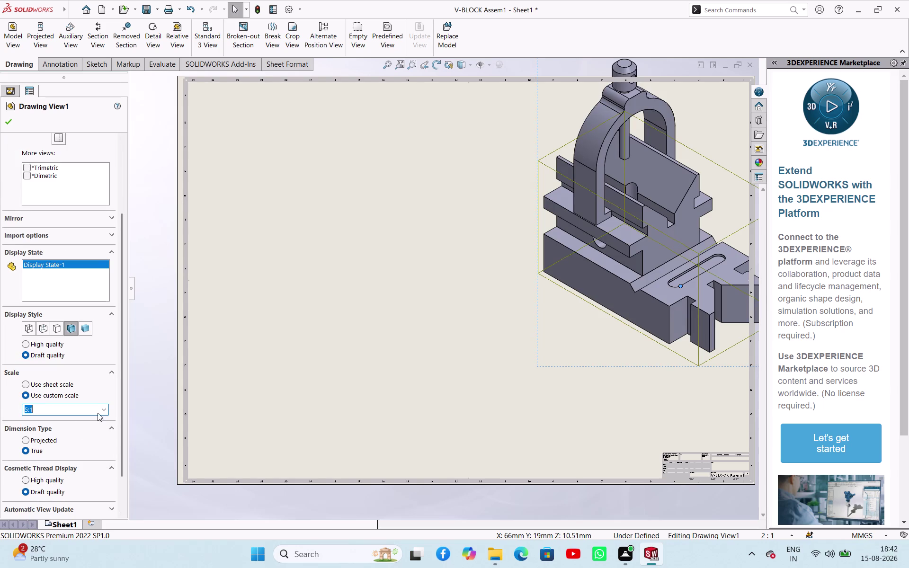
click(102, 411)
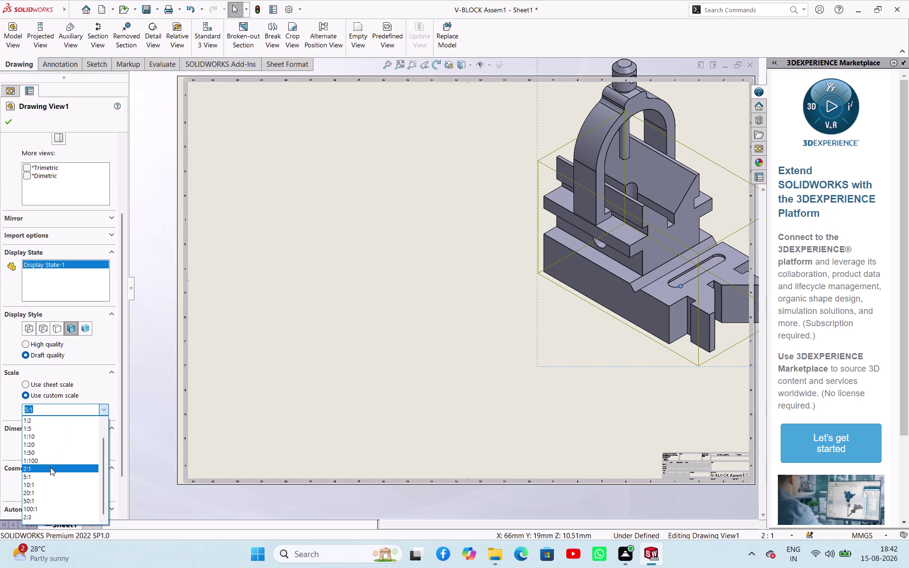
click(50, 467)
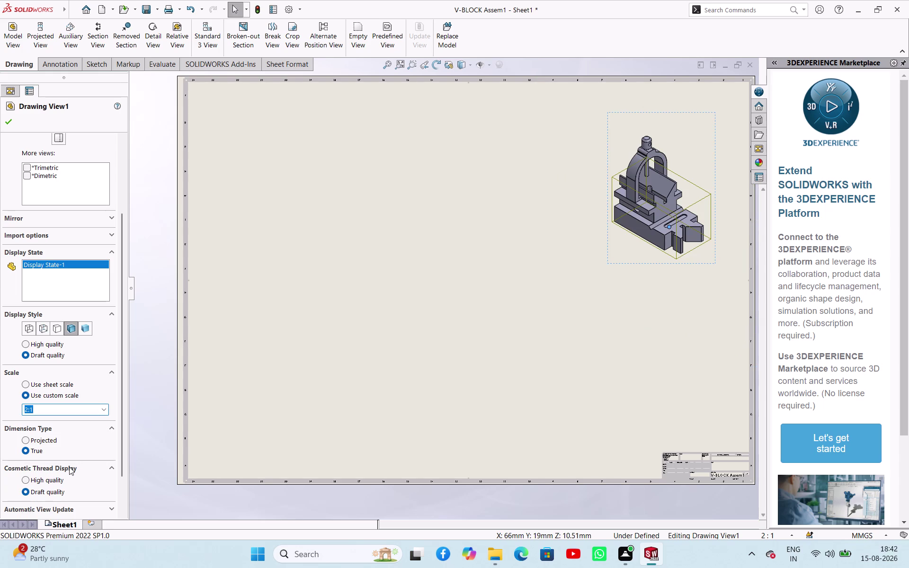